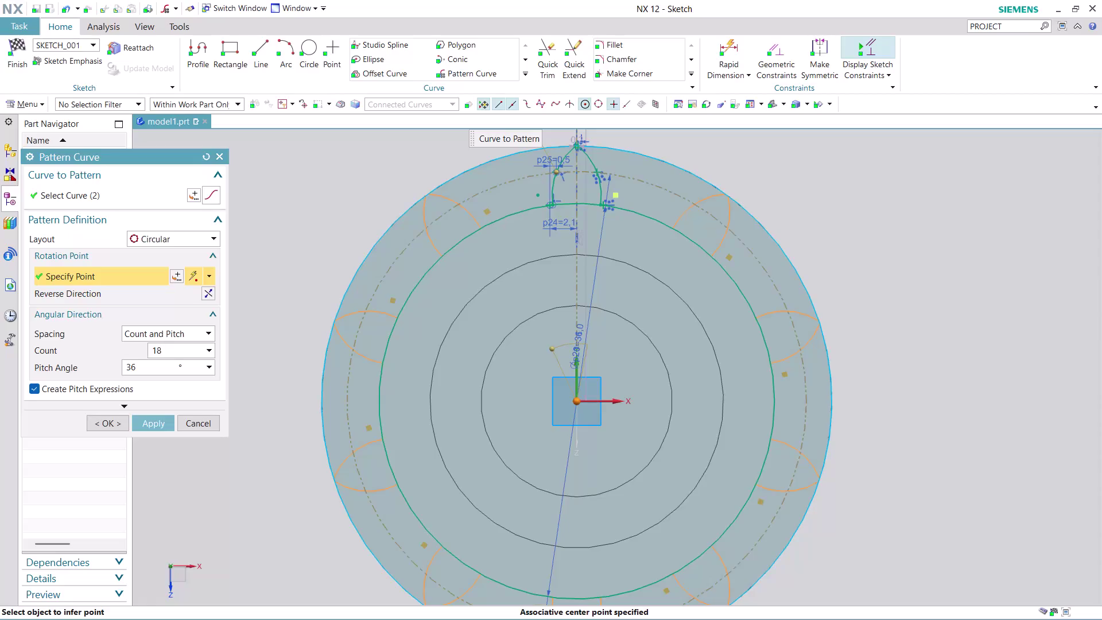
Change the arc pattern count from 18 to 22 at 36° pitch and apply it.
click(257, 471)
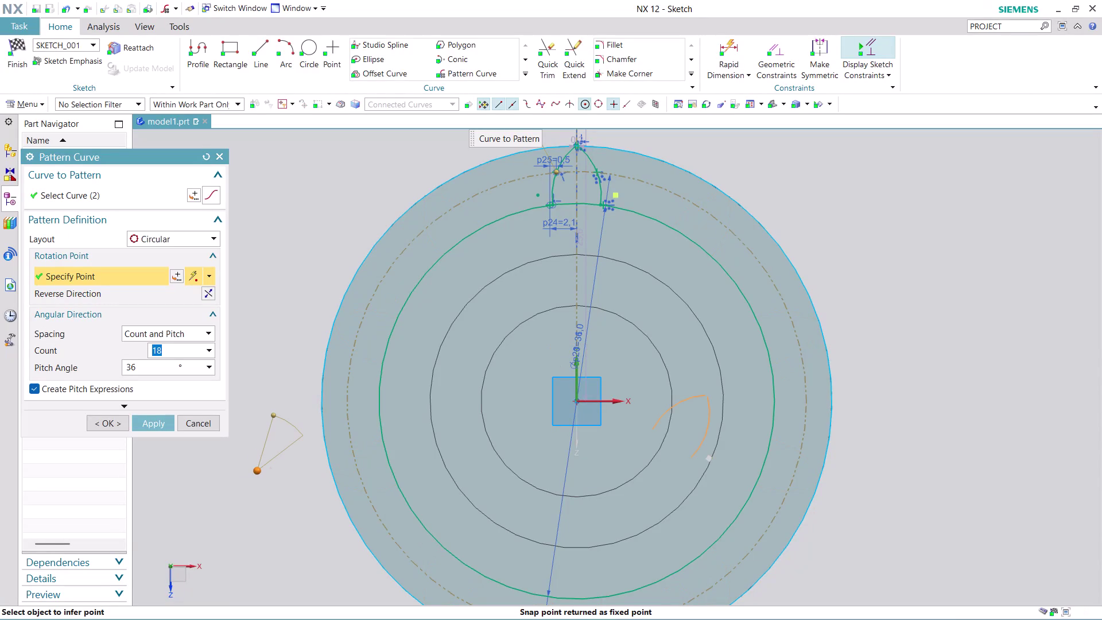
click(578, 400)
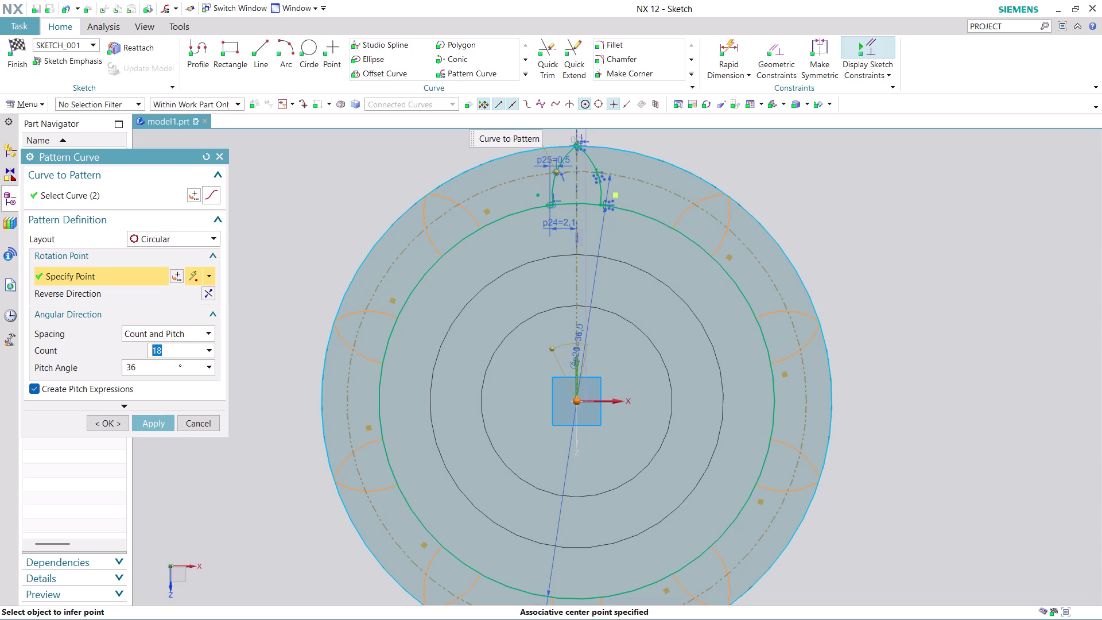
scroll(down, 3)
scroll(up, 3)
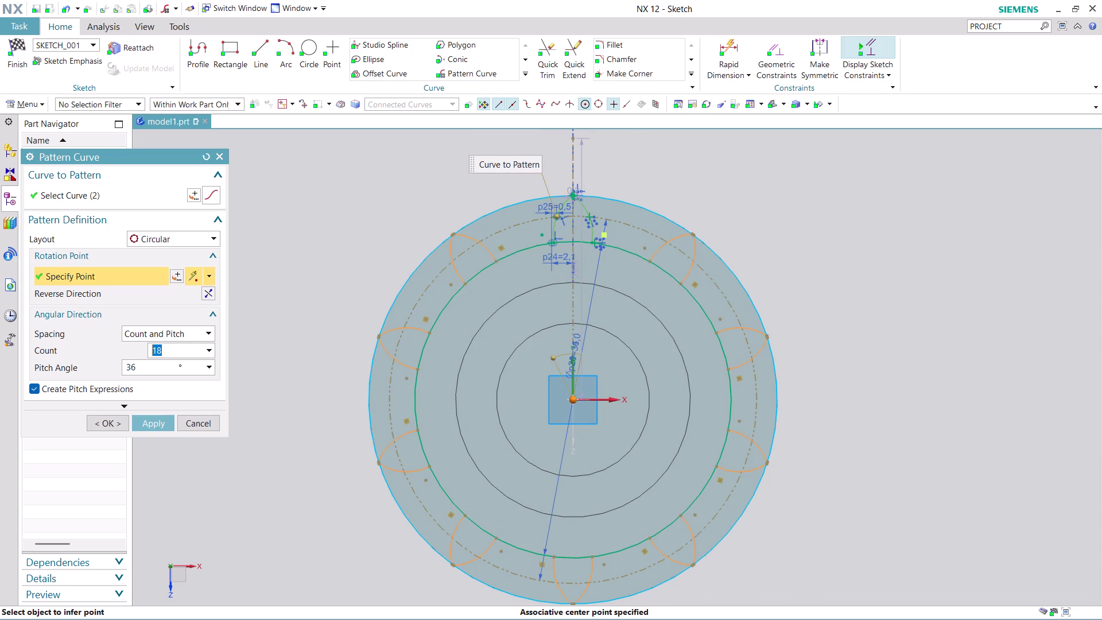
key(2)
key(2)
click(571, 399)
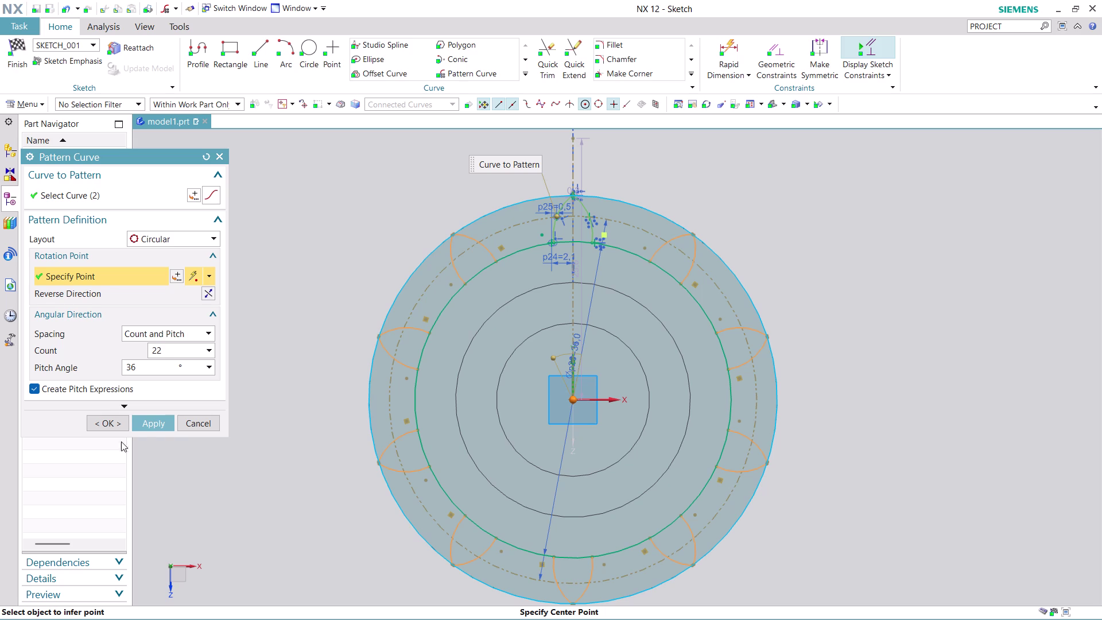
click(144, 422)
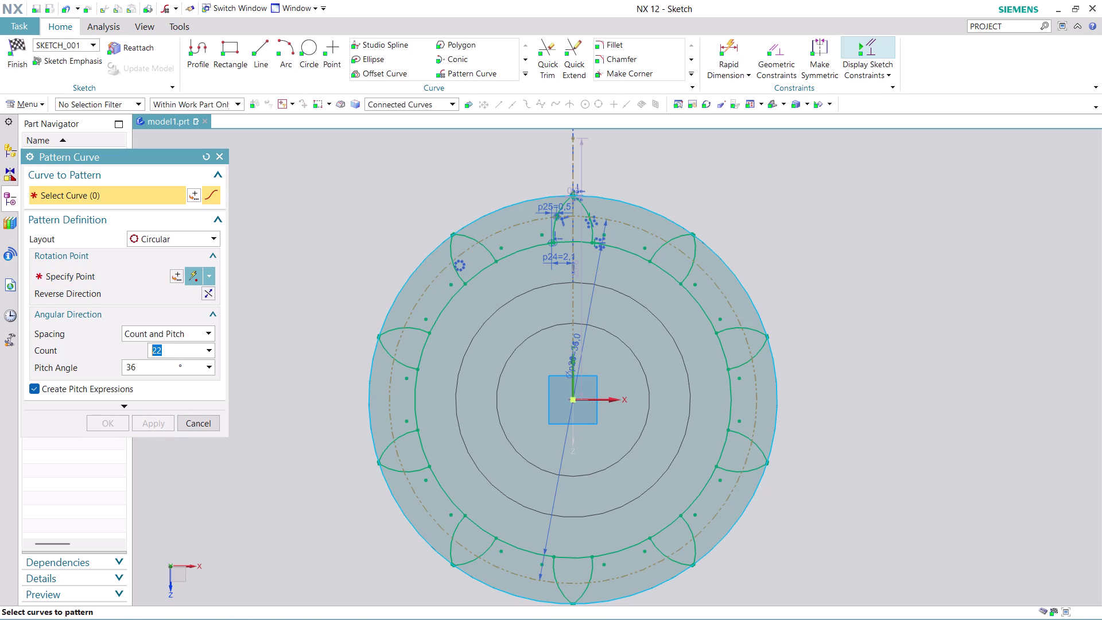
Undo the 22-copy arc pattern, leaving one profile, and restart Pattern Curve with nothing selected.
click(573, 398)
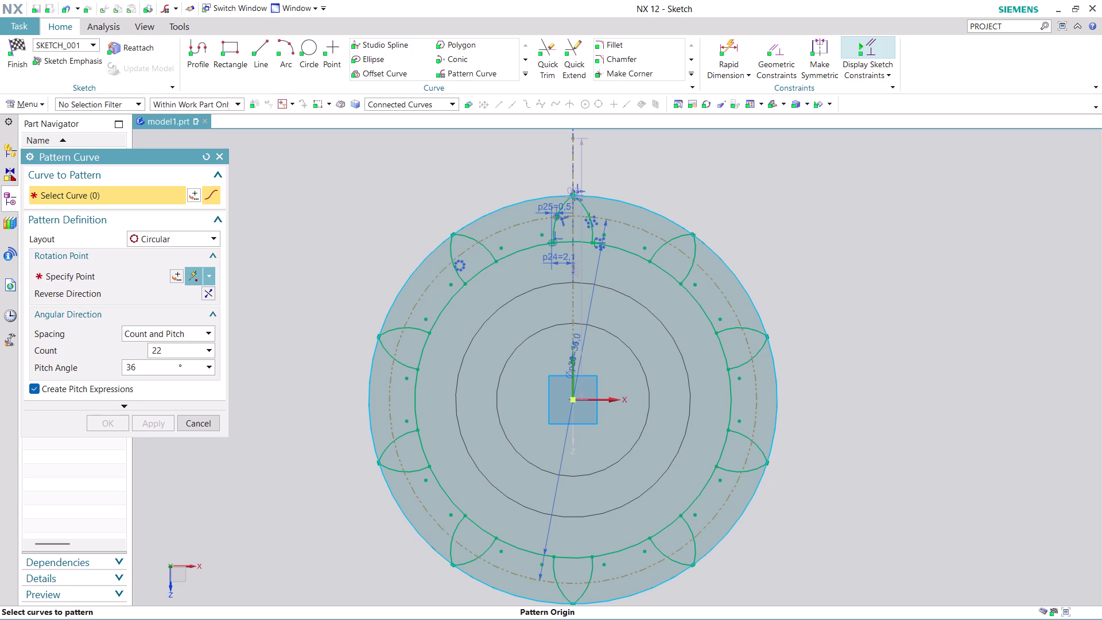
key(ctrl+z)
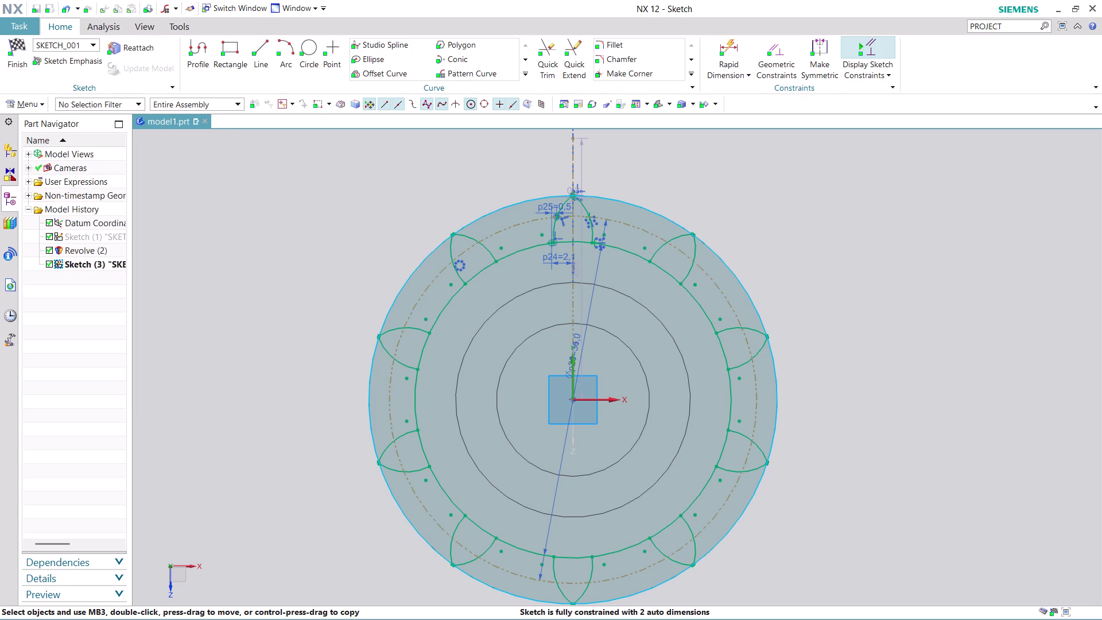
key(ctrl+z)
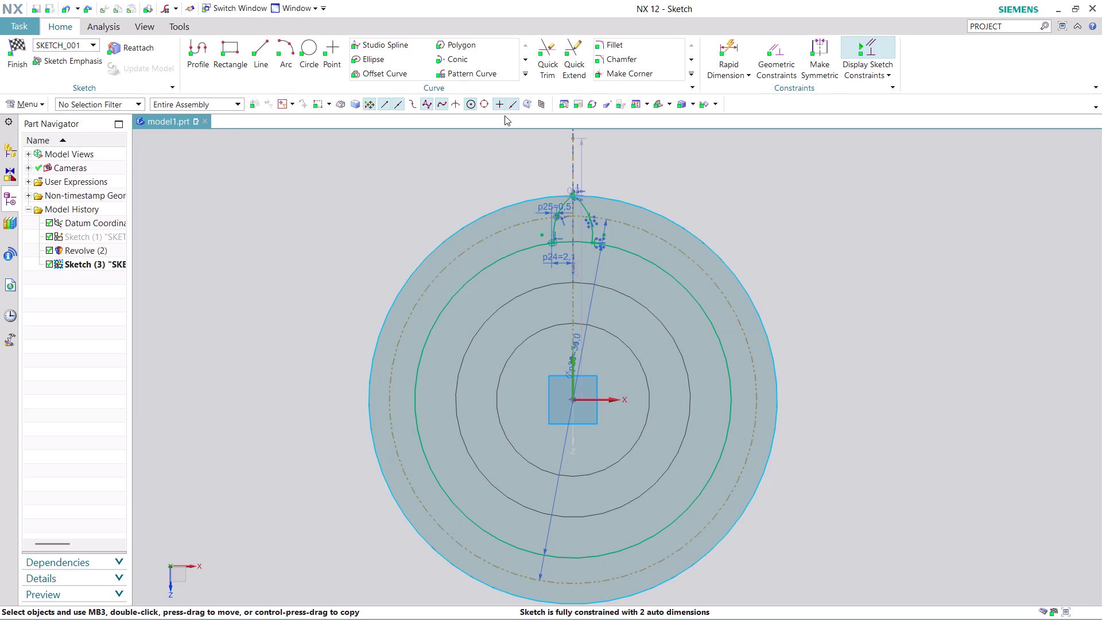
click(469, 69)
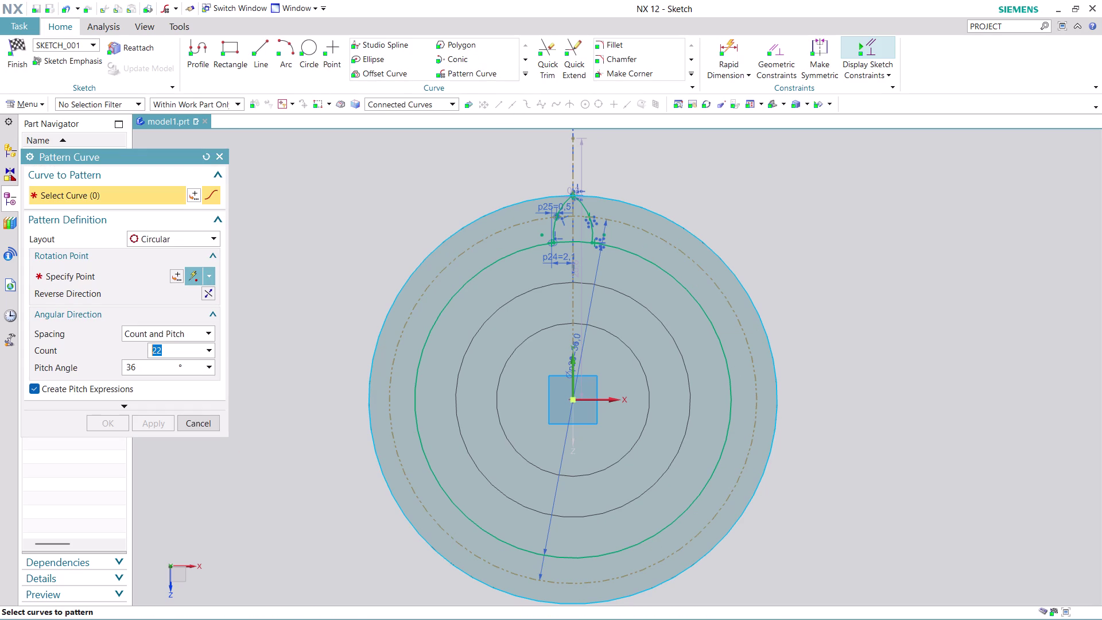
Select both tooth arcs and use the concentric circles' arc centre as the rotation point.
click(562, 202)
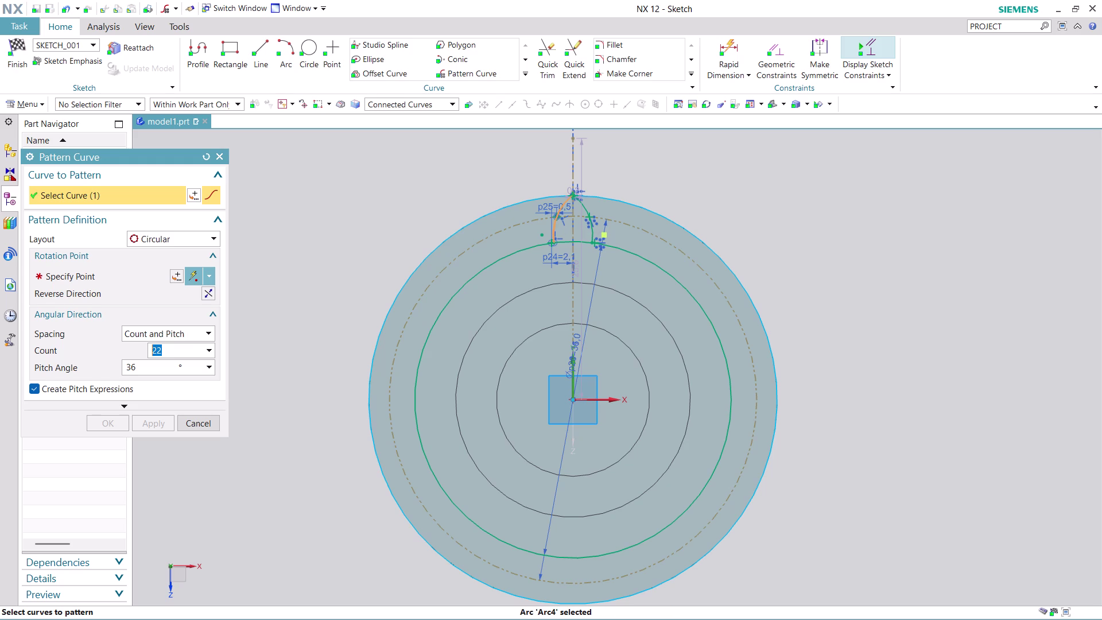
click(580, 208)
click(127, 278)
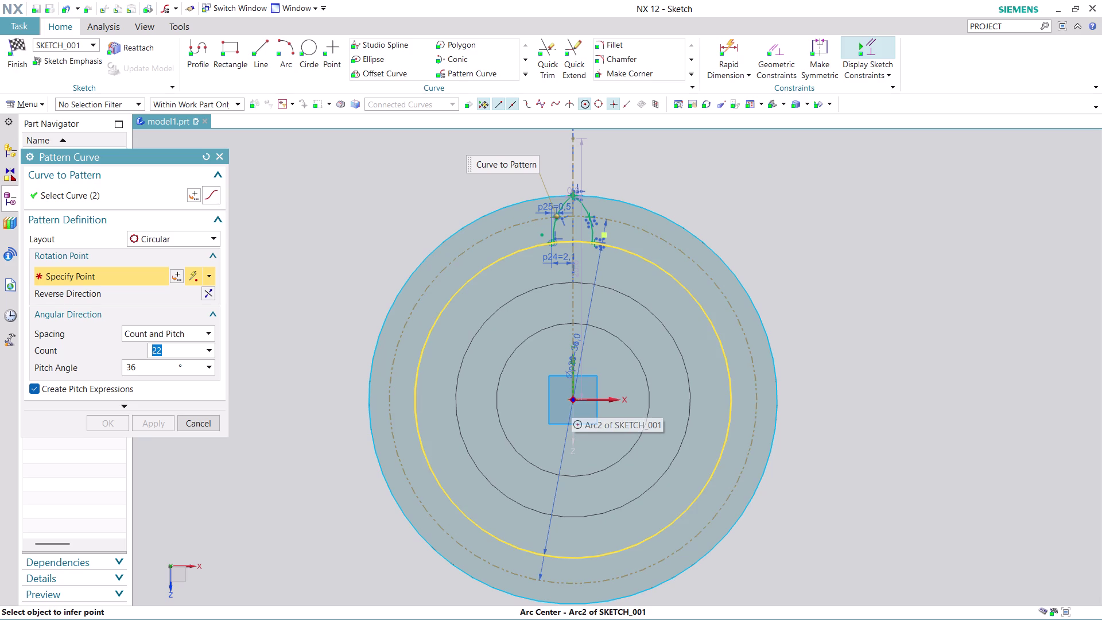
click(571, 403)
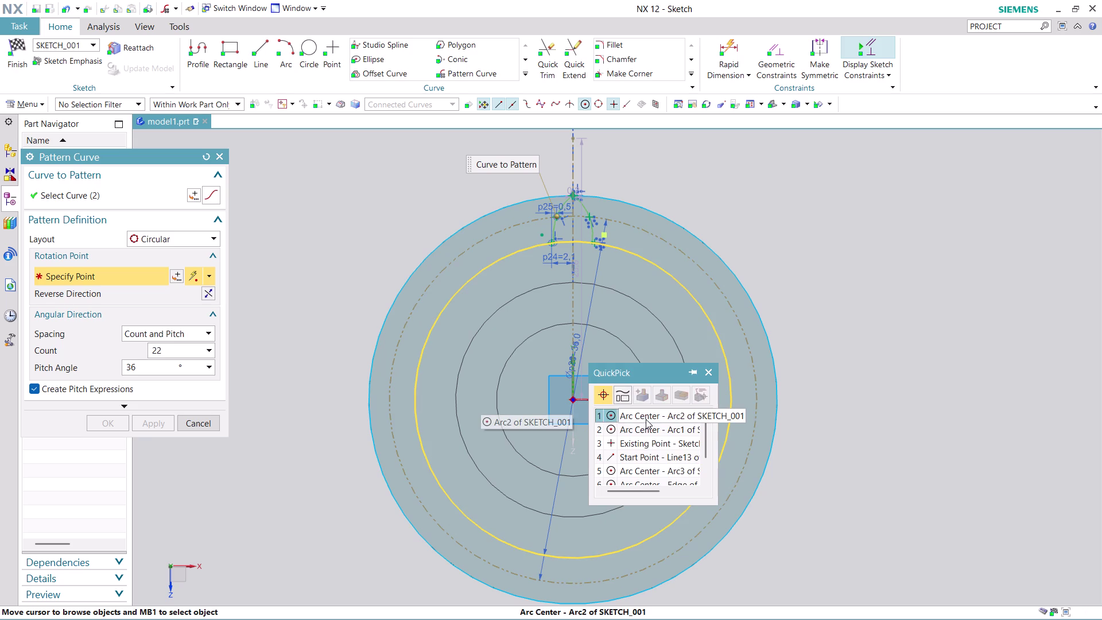
click(645, 419)
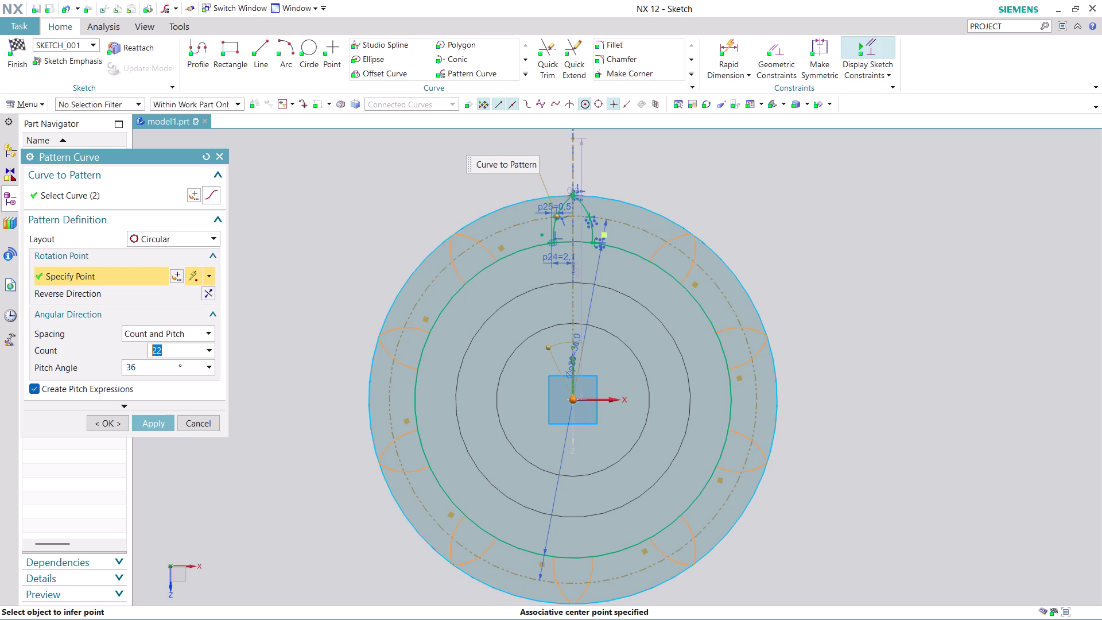
Try a 60° pitch angle in the arc pattern preview.
click(211, 363)
click(179, 362)
drag(160, 368, 116, 364)
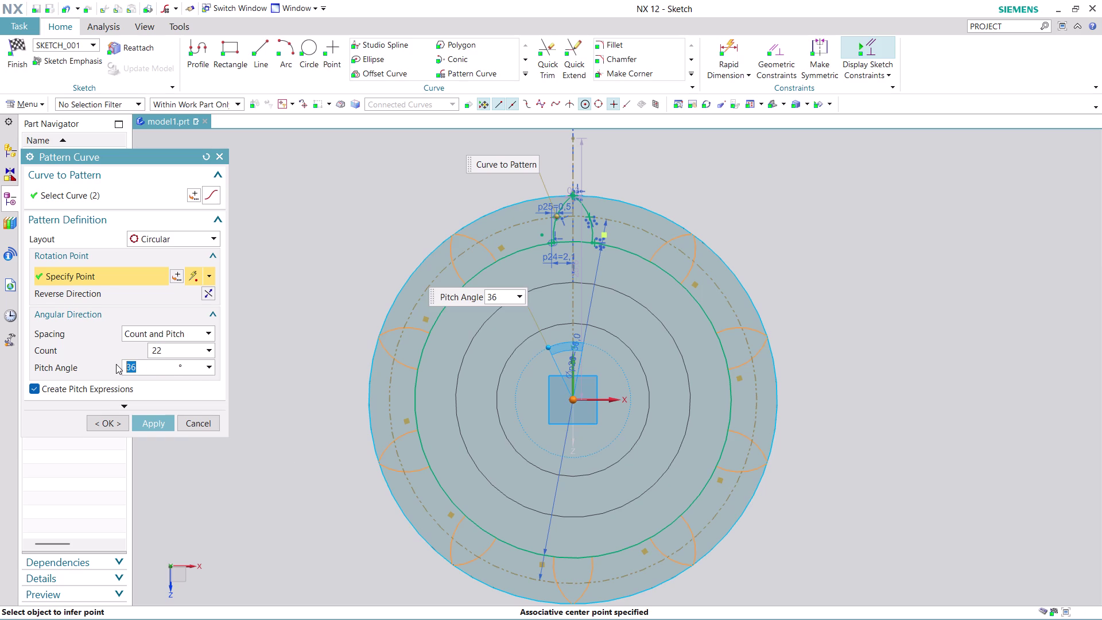
text(60)
click(577, 398)
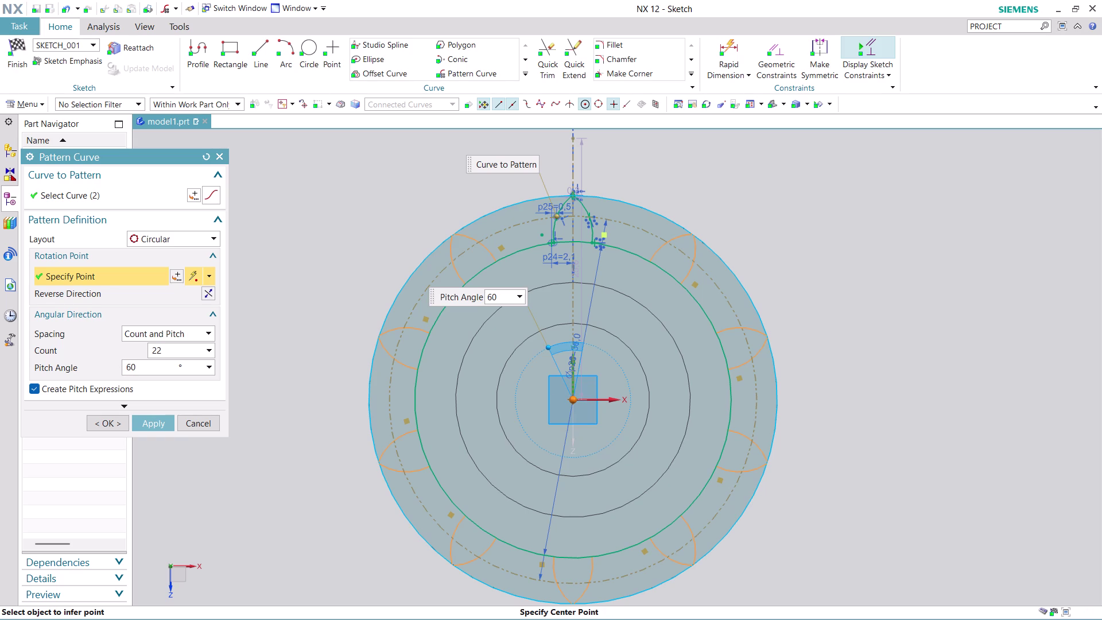
click(577, 398)
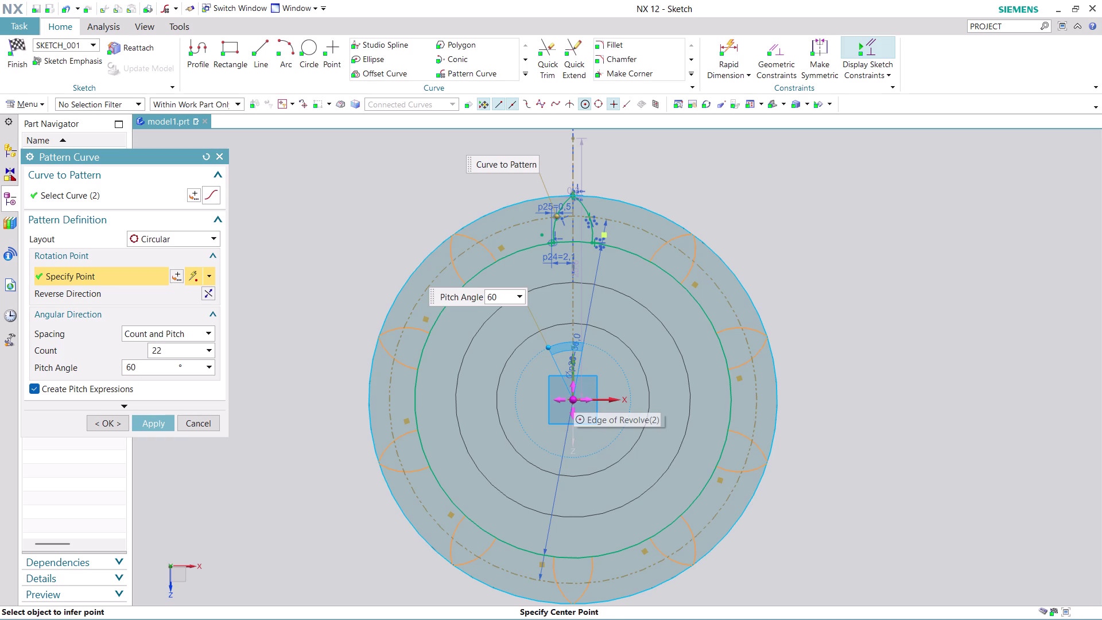
click(144, 276)
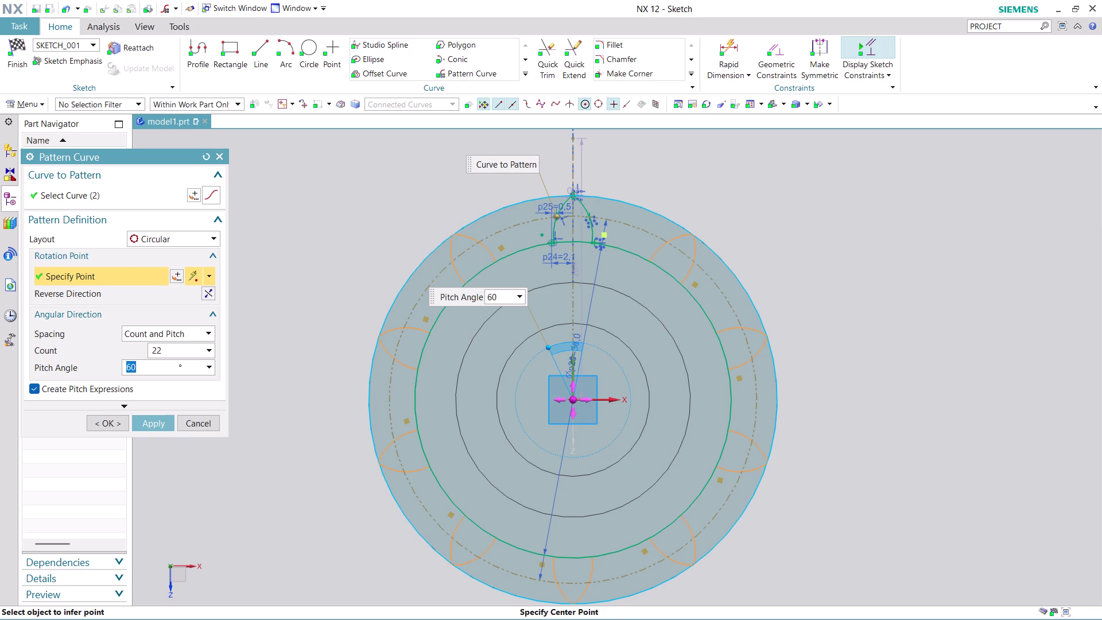
Change the pattern count to 18 and the pitch angle to 30°.
click(575, 398)
drag(185, 352, 140, 362)
text(18)
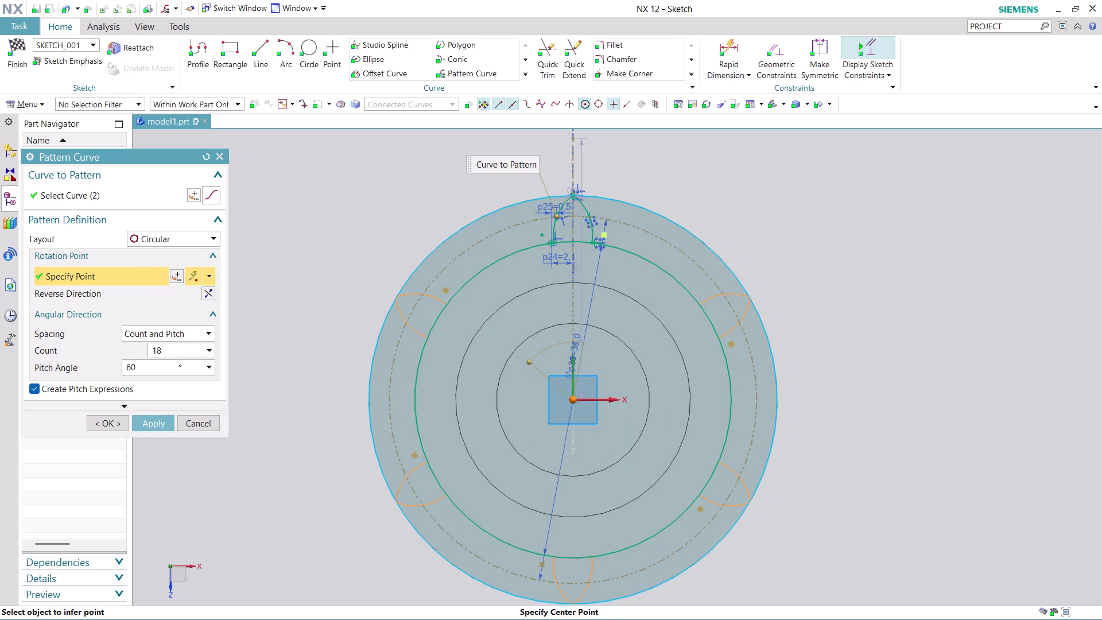
click(573, 399)
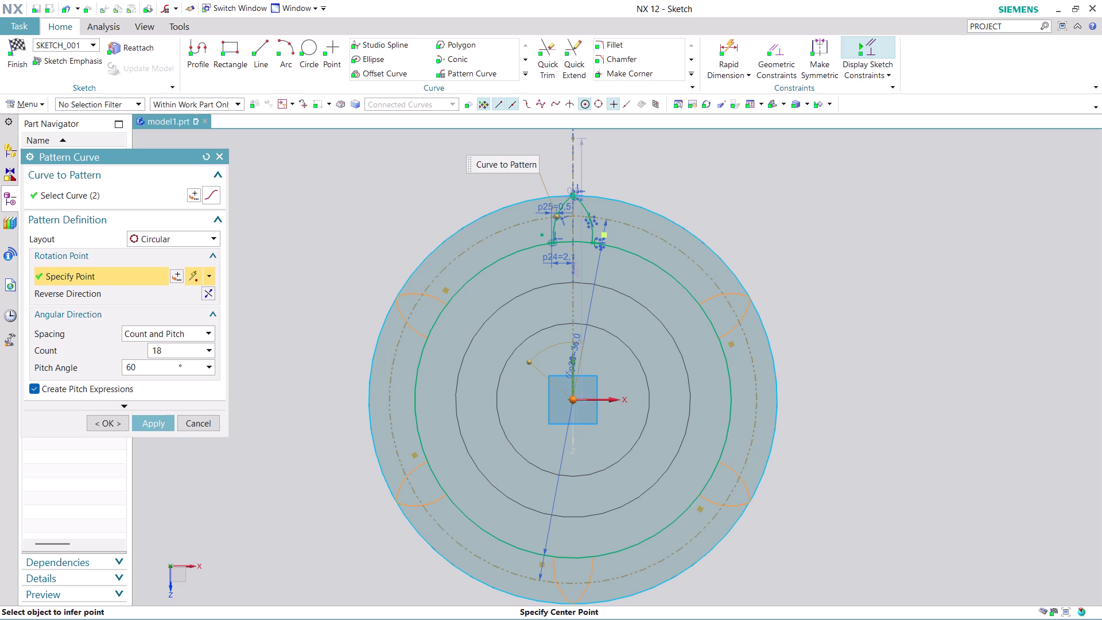
click(573, 399)
drag(171, 368, 123, 369)
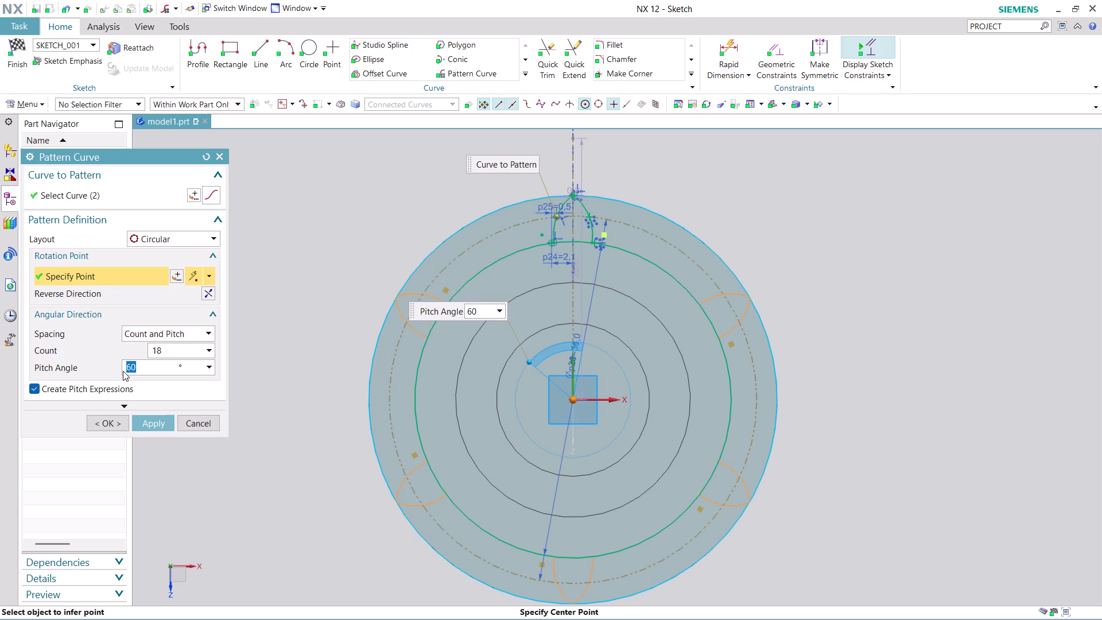
text(30)
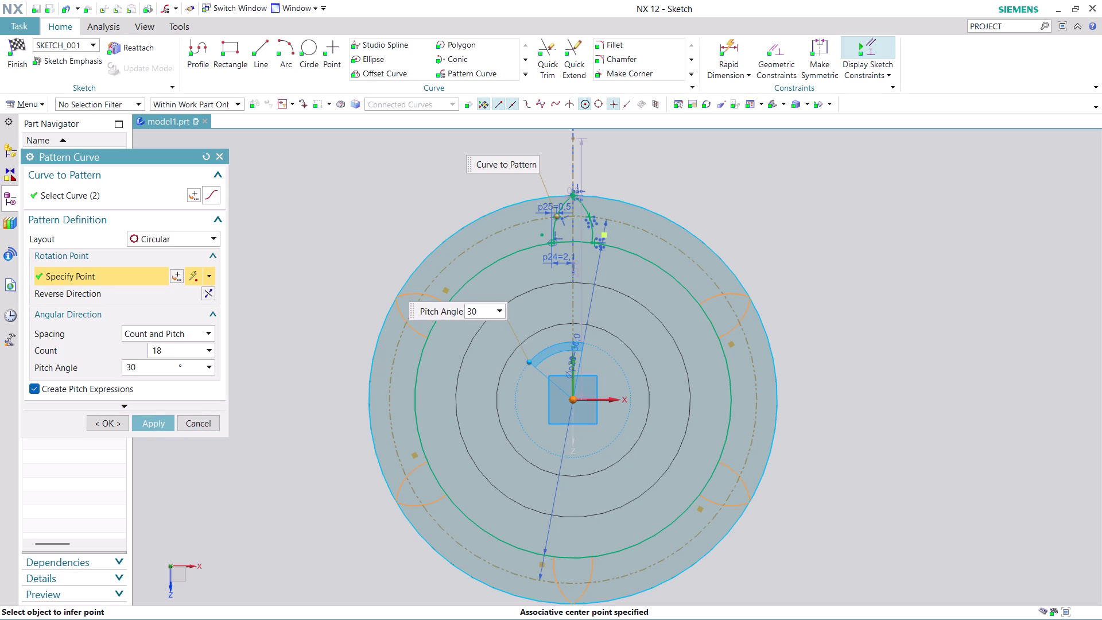
click(126, 272)
Dismiss the 18-copy, 30° pattern preview, leaving only the original profile.
click(125, 272)
click(572, 399)
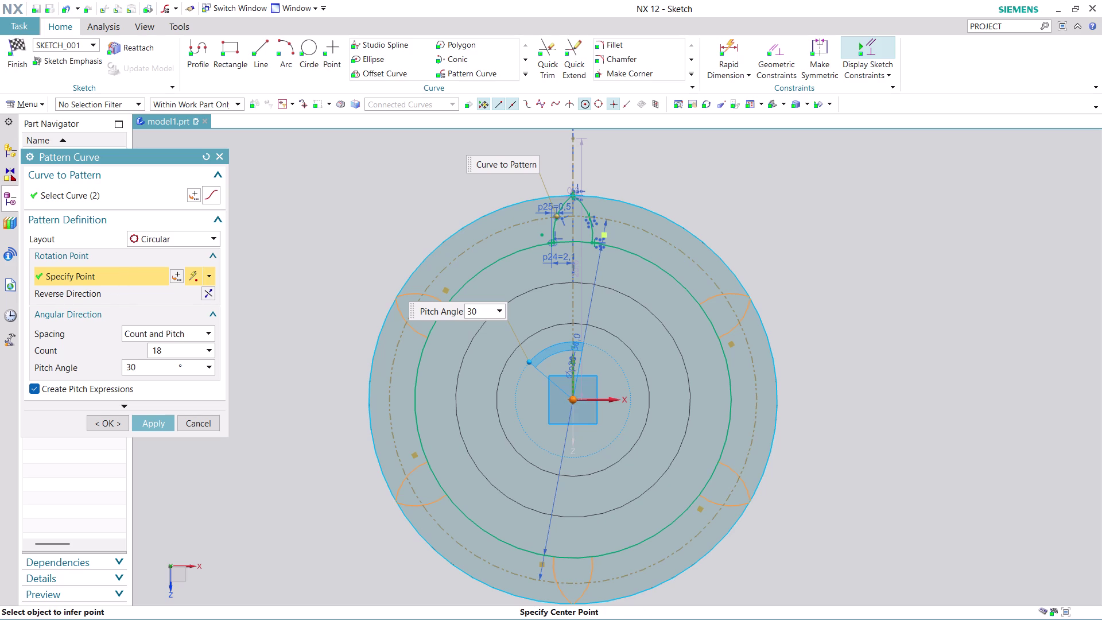
click(572, 399)
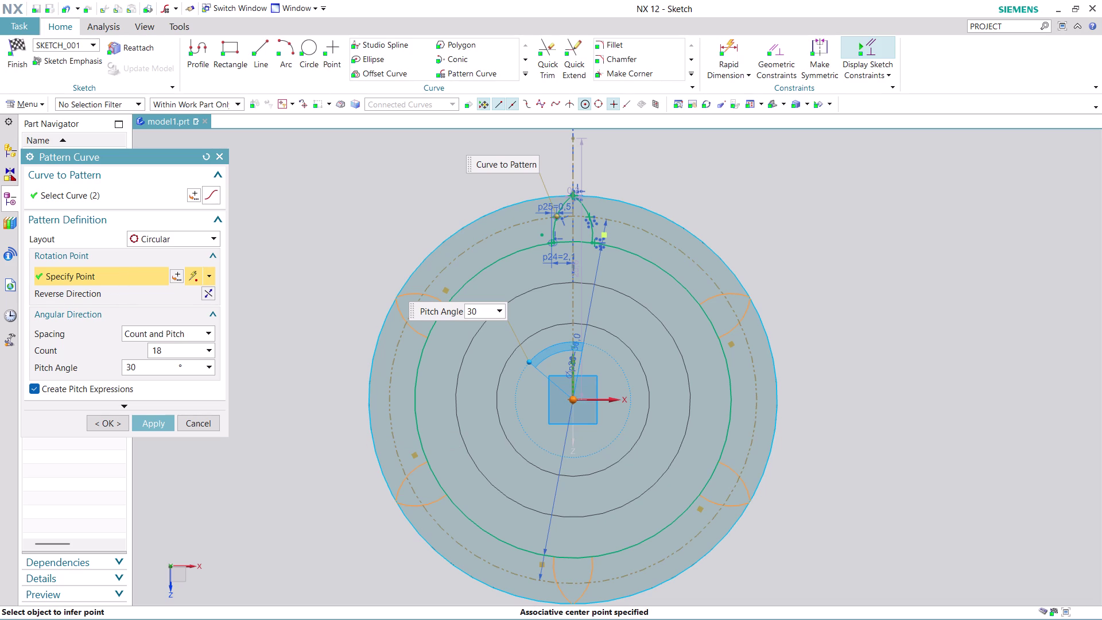
key(ctrl+z)
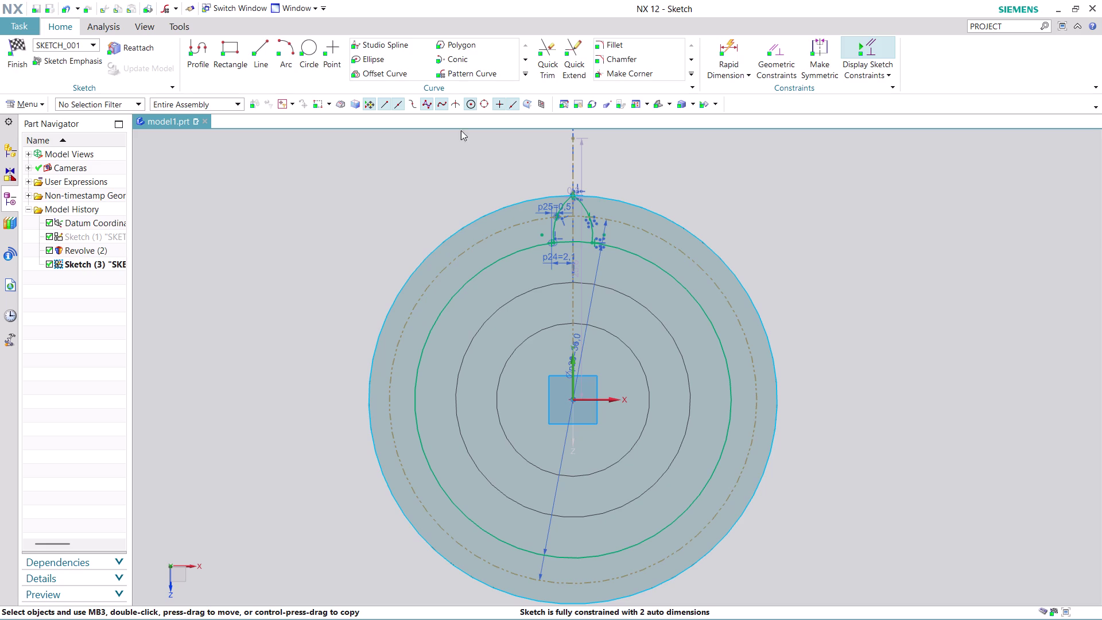
Start a new pattern of both arcs with a 30° pitch angle and count 18.
click(489, 71)
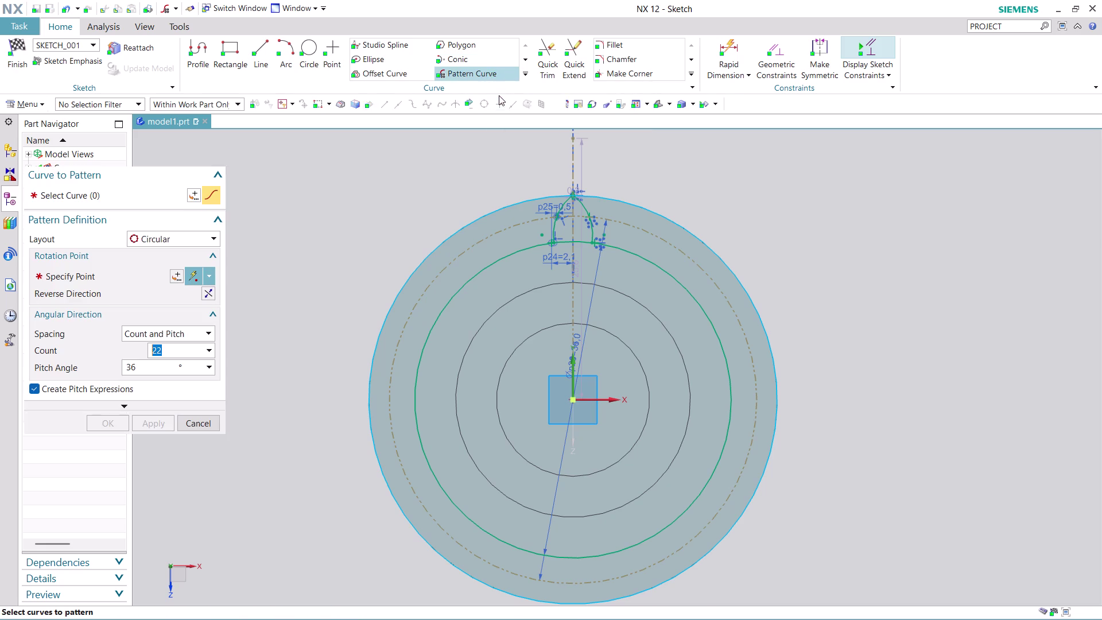
click(564, 206)
click(583, 206)
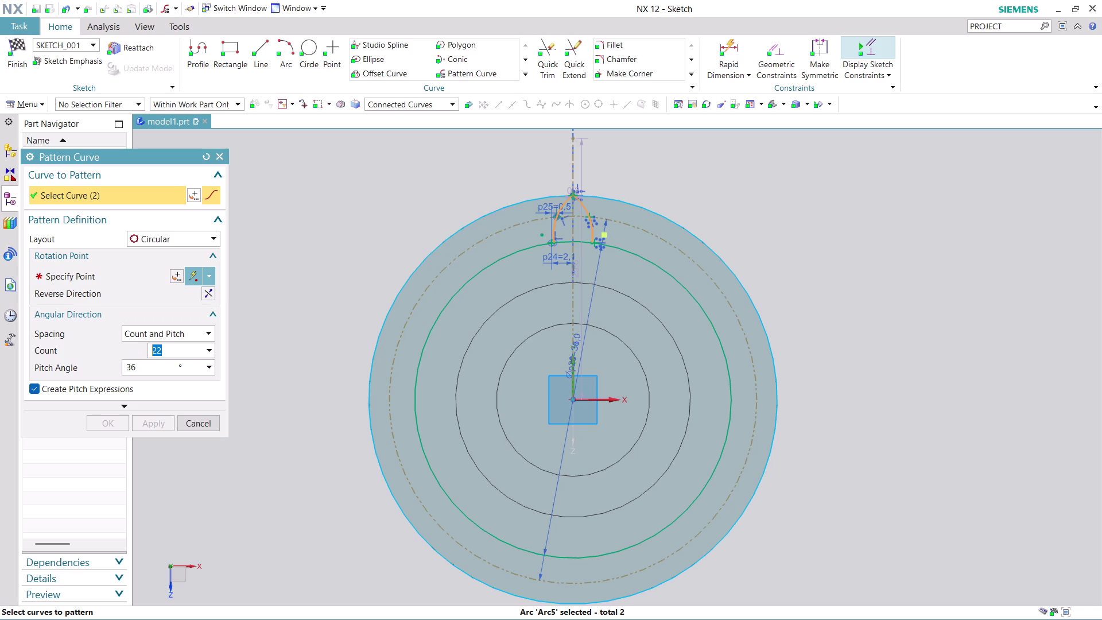
drag(151, 363, 119, 366)
text(30)
drag(178, 353, 149, 359)
text(1)
text(8)
click(105, 276)
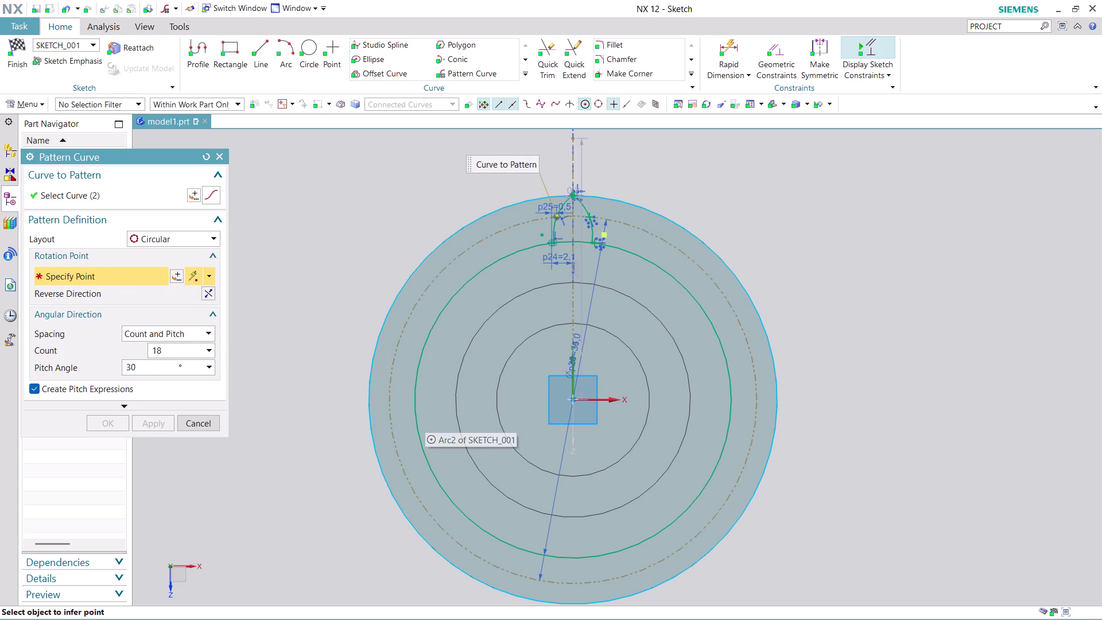
Set the circles' centre as the rotation point, then dismiss the preview.
click(574, 400)
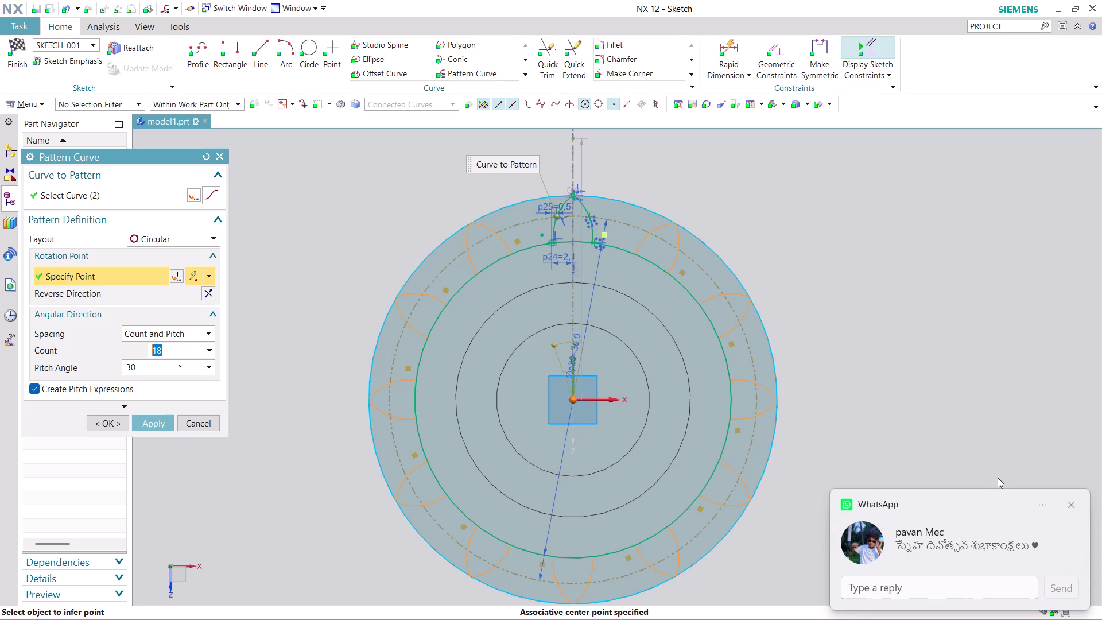
click(1074, 503)
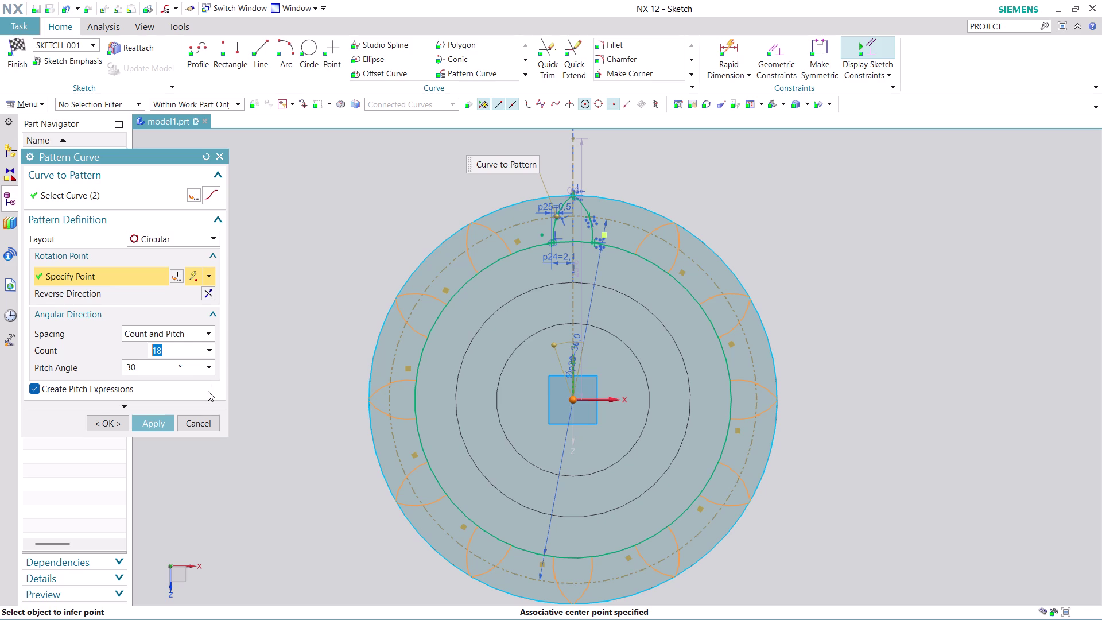
click(205, 424)
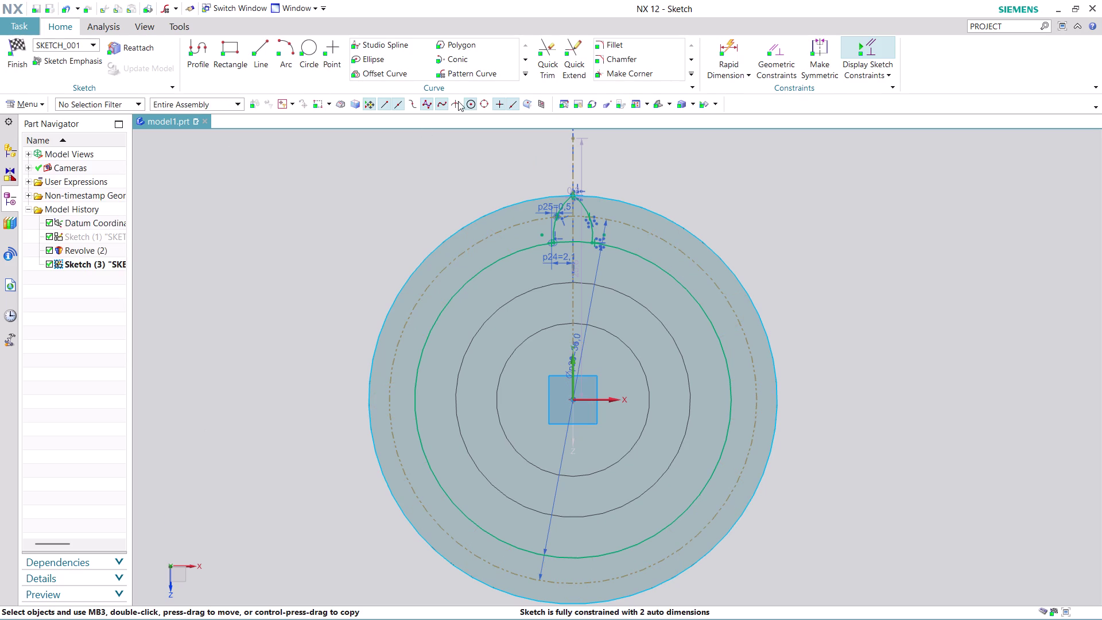
Relaunch Pattern Curve and enter a 30° pitch angle.
click(496, 71)
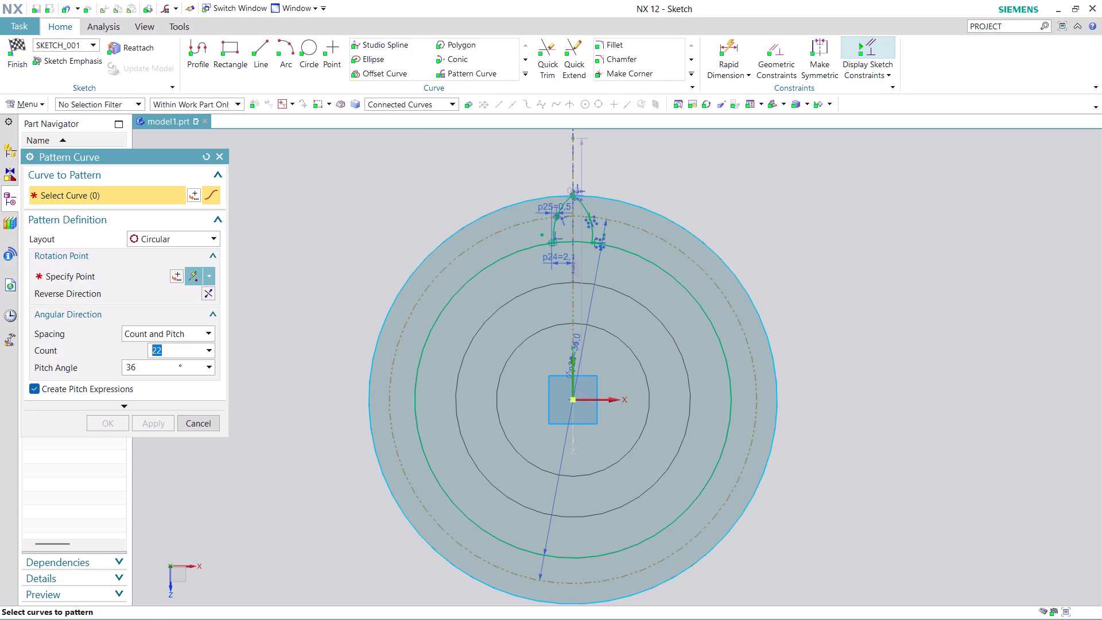
click(159, 368)
drag(158, 368, 122, 369)
text(30)
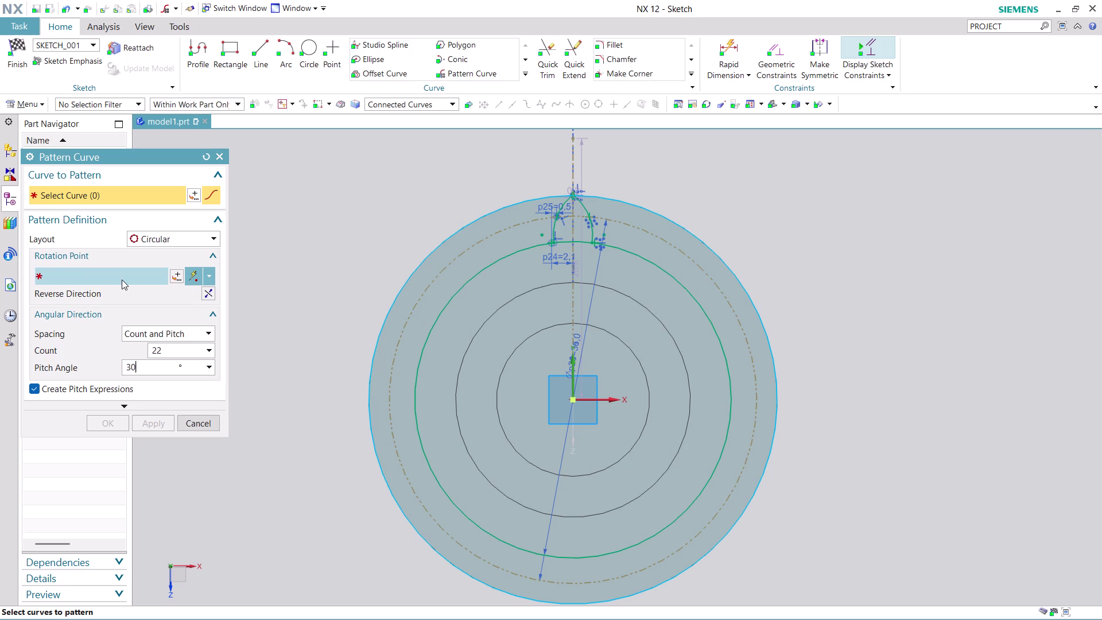
Reselect both profile arcs as the curves to pattern.
click(119, 273)
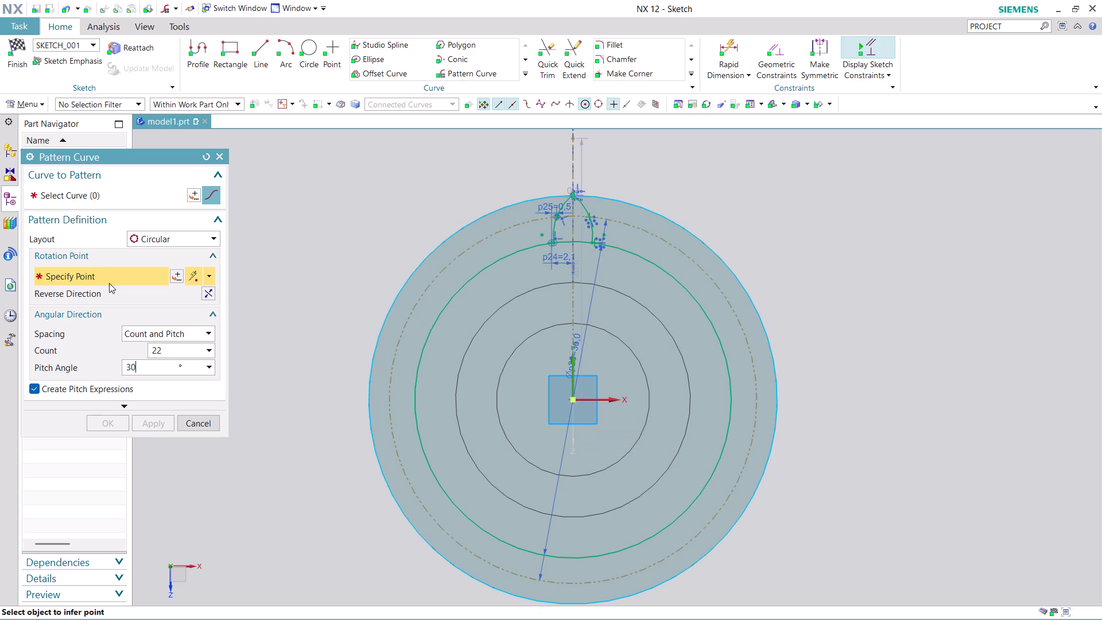
click(110, 274)
click(120, 193)
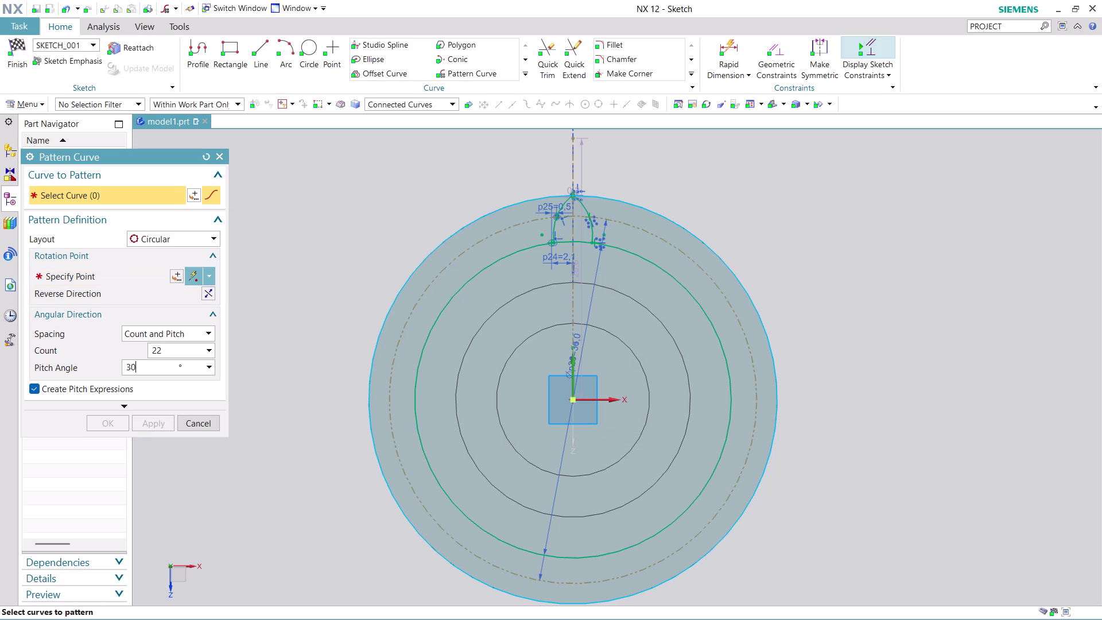
click(561, 207)
click(582, 210)
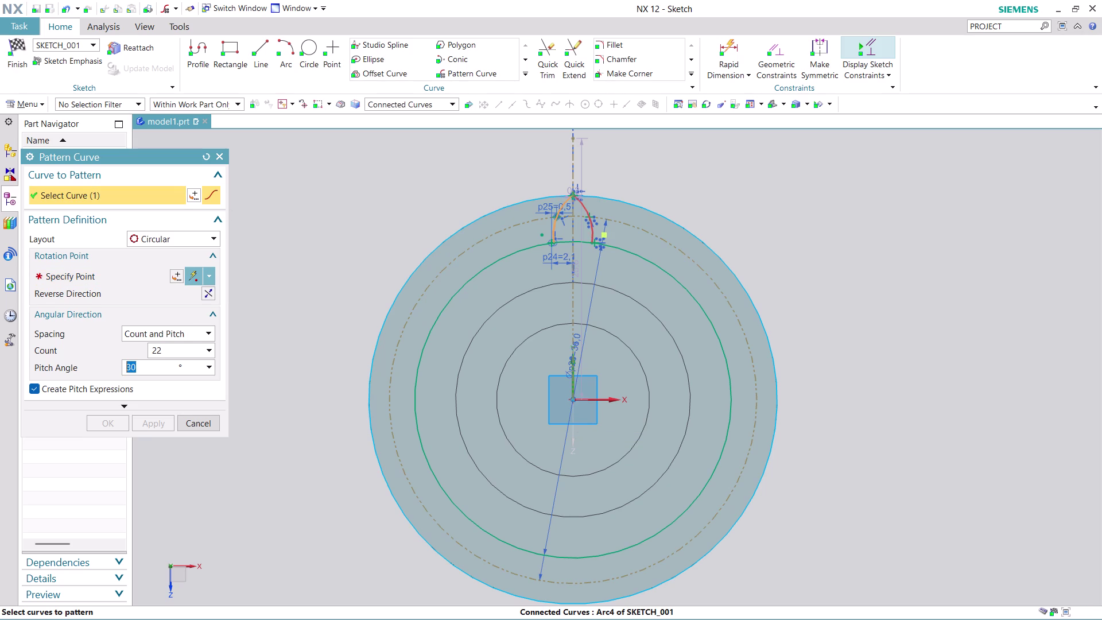
click(139, 279)
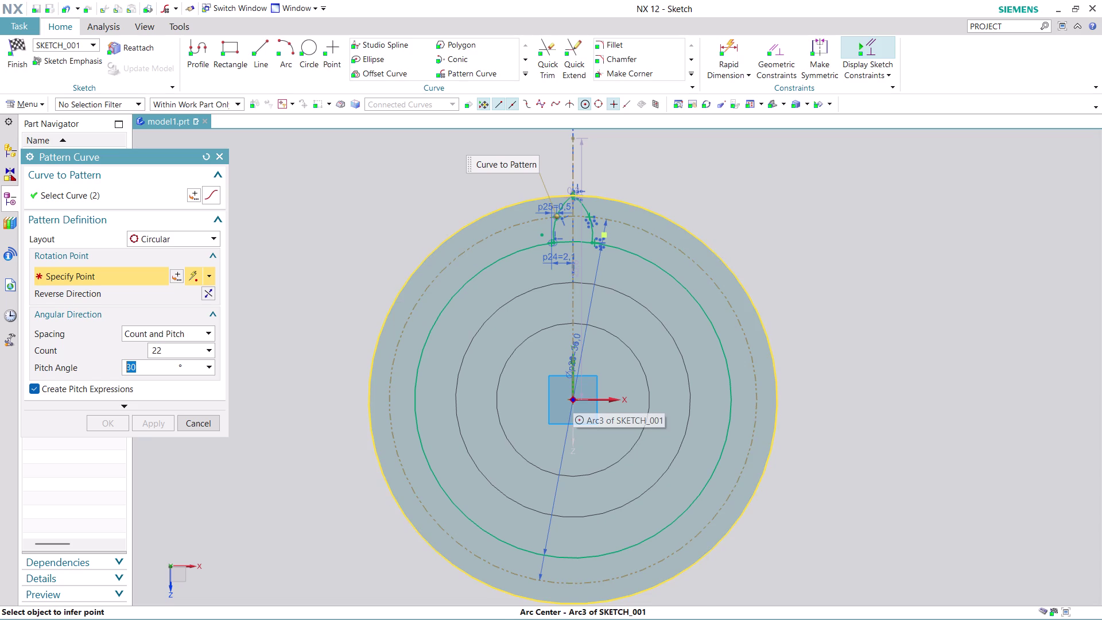
Rotate about the disc centre with pitch 30/2 and apply 22 copies.
click(504, 542)
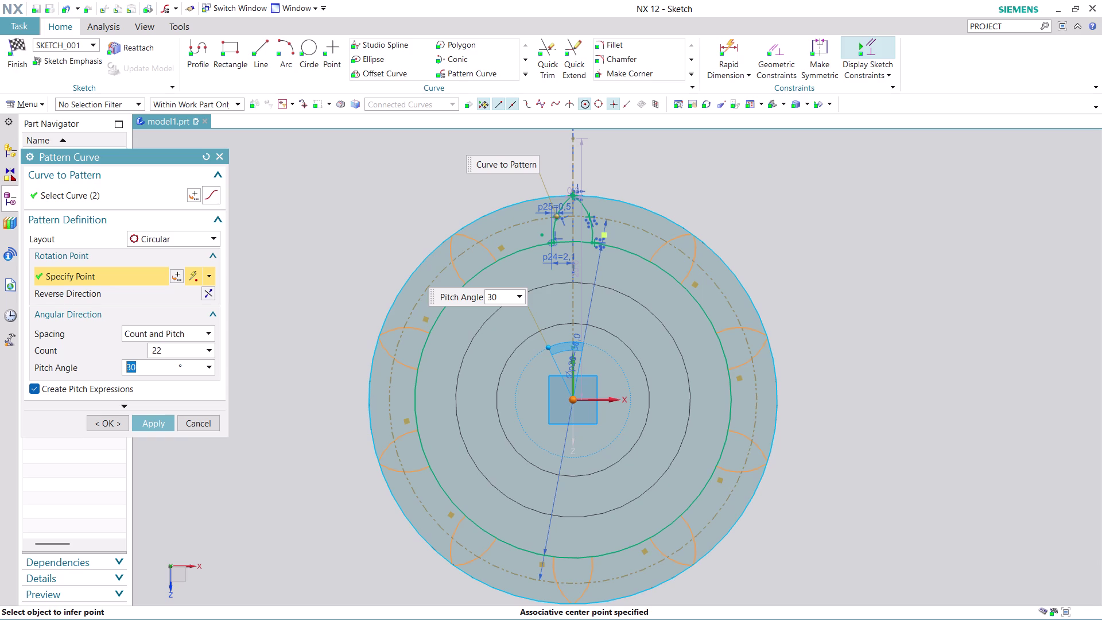
text(30/2)
click(153, 425)
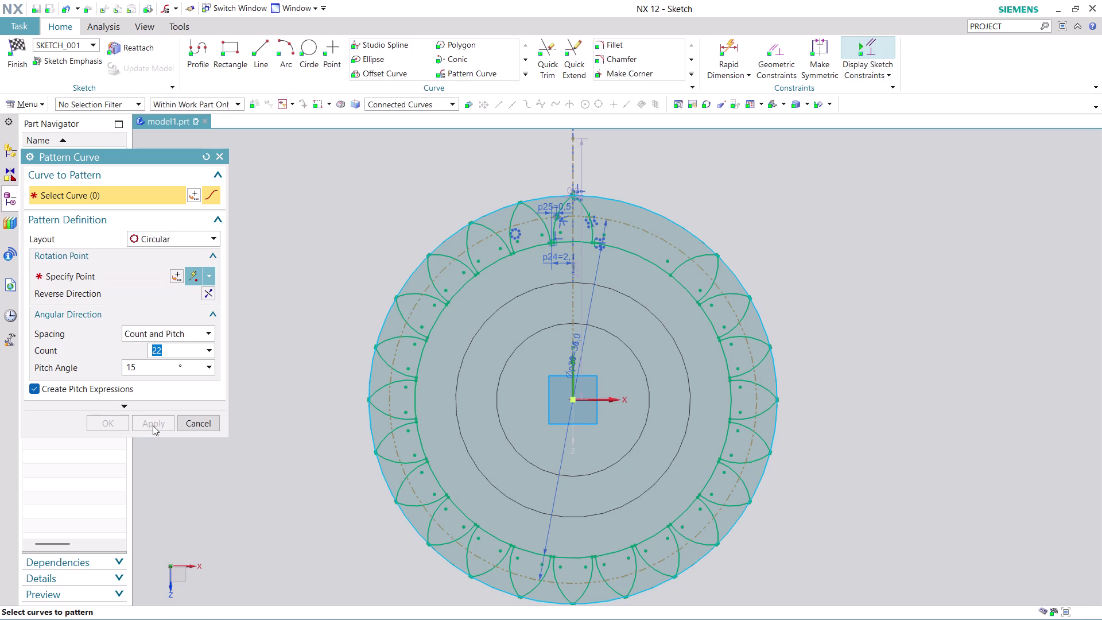
drag(153, 369, 117, 369)
Pattern both arcs about the origin with a 30° pitch and apply.
text(30)
click(110, 273)
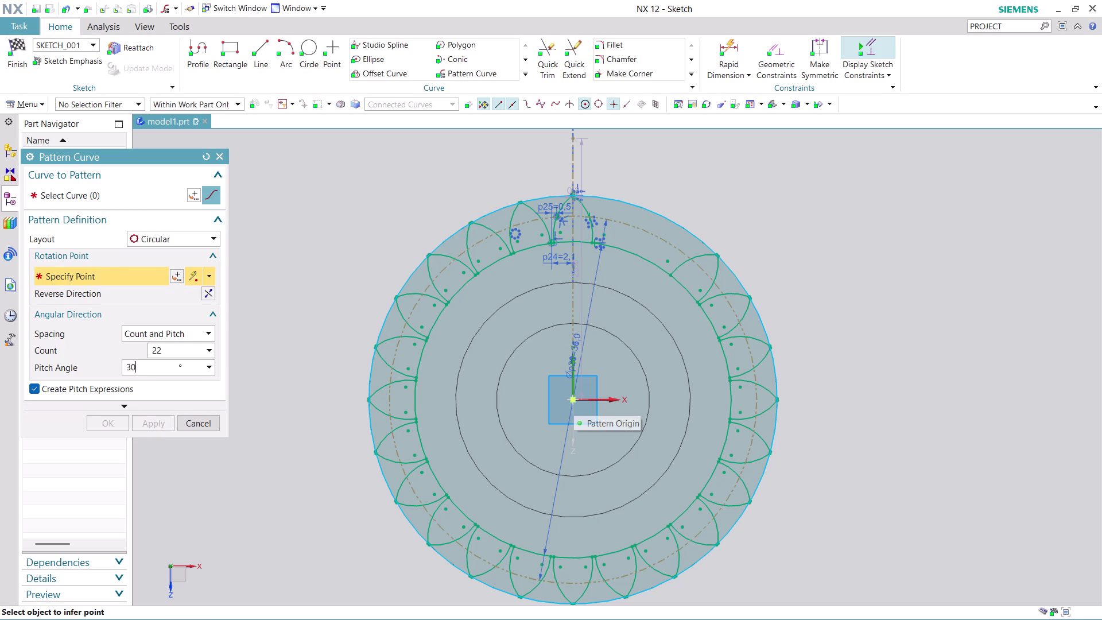
click(455, 500)
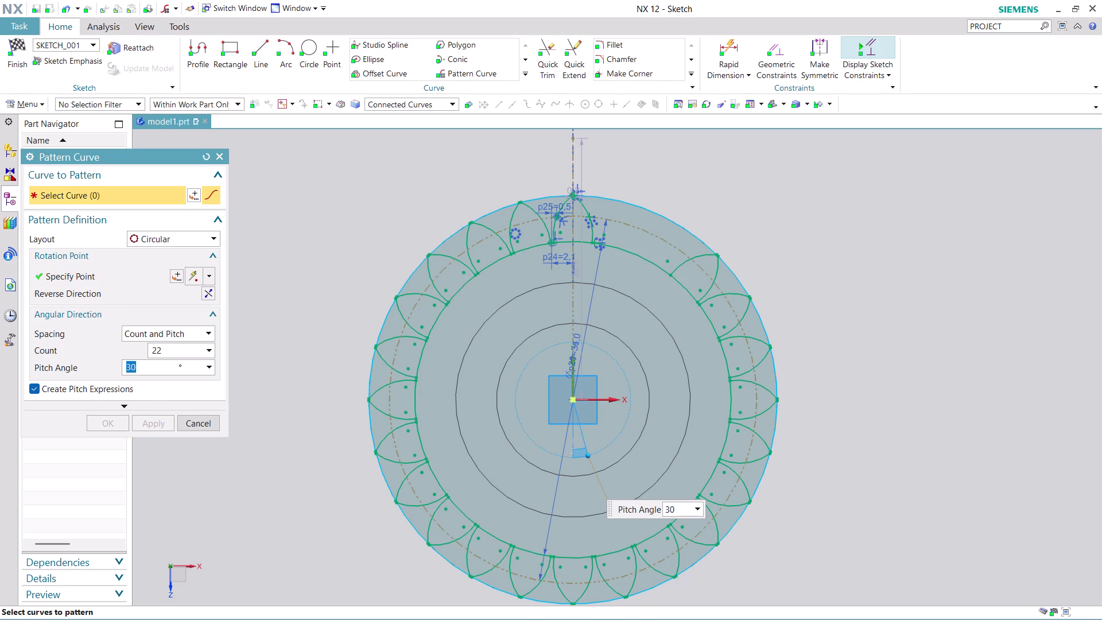
click(565, 204)
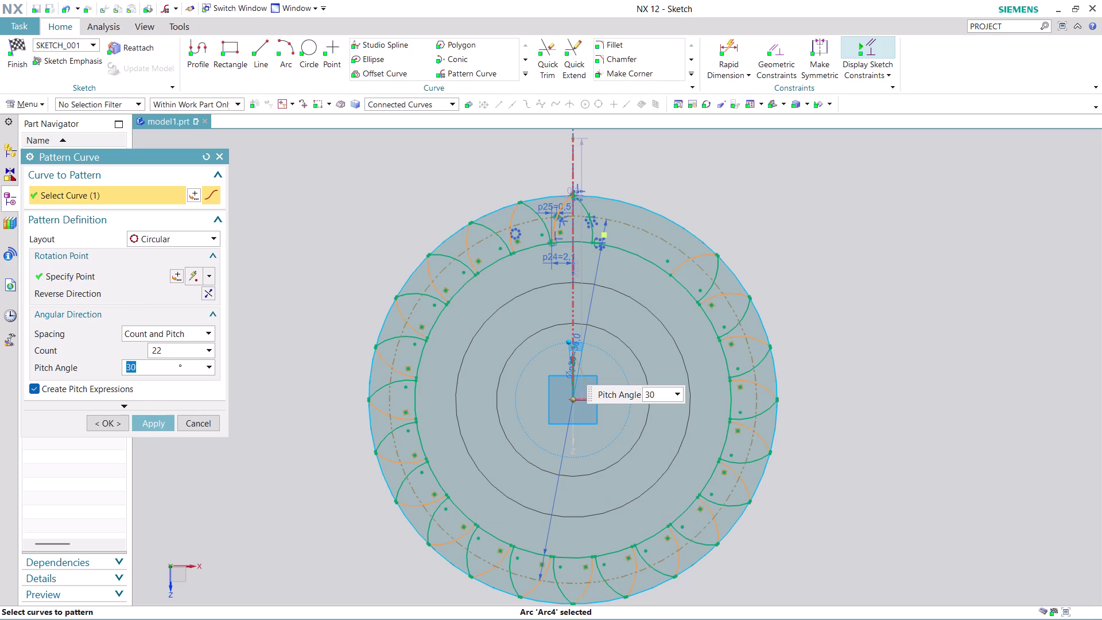
click(586, 209)
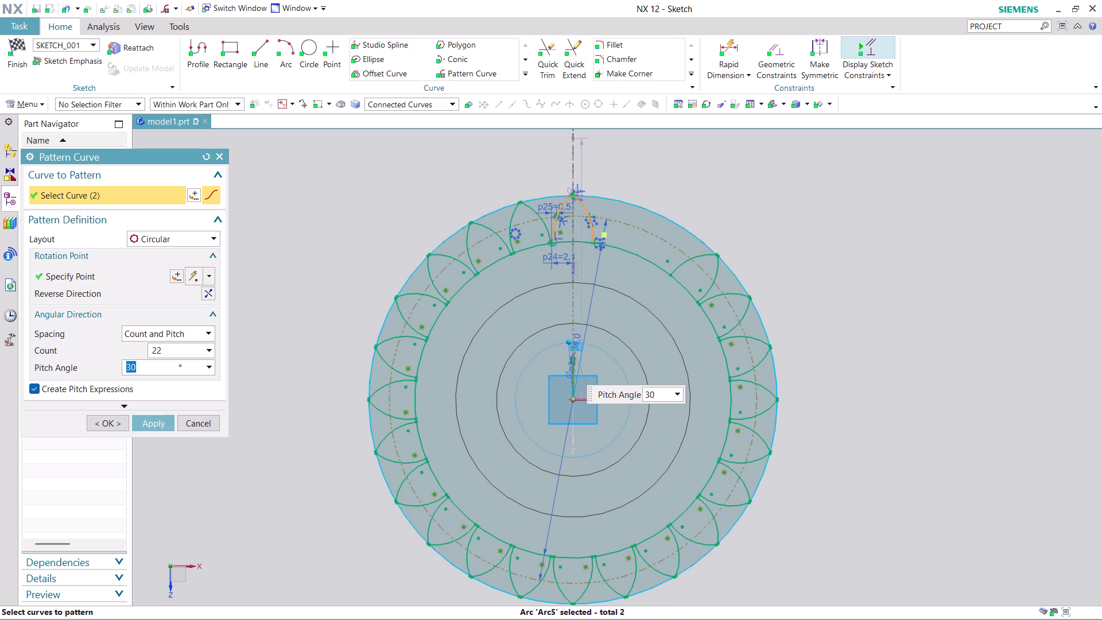
click(160, 424)
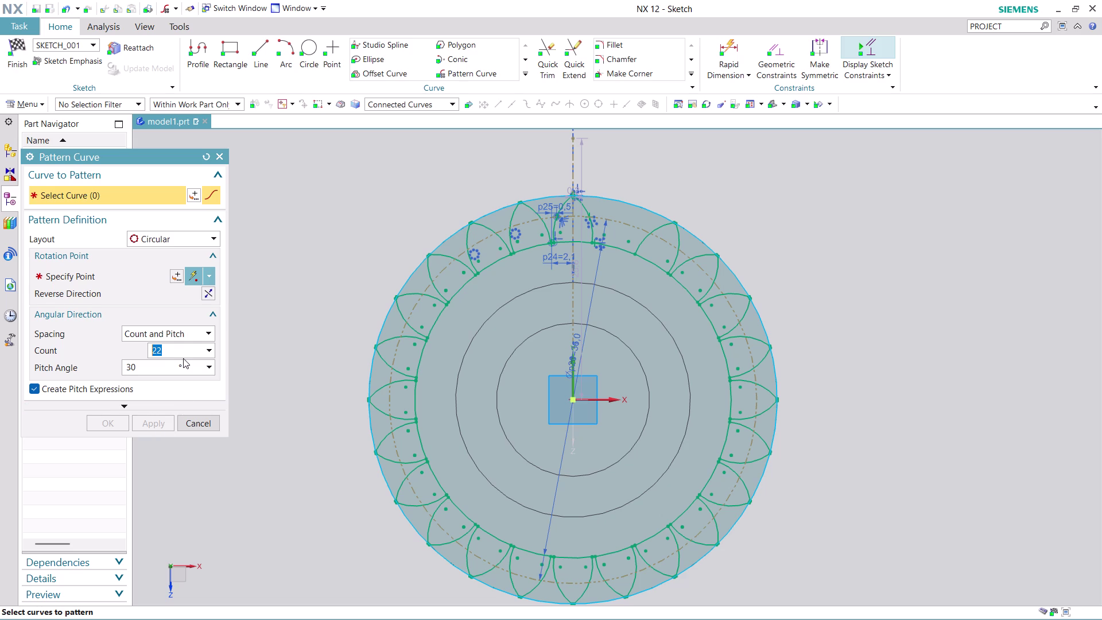
Undo the circular patterns, leaving only the original arc profile.
key(ctrl+z)
key(ctrl+z)
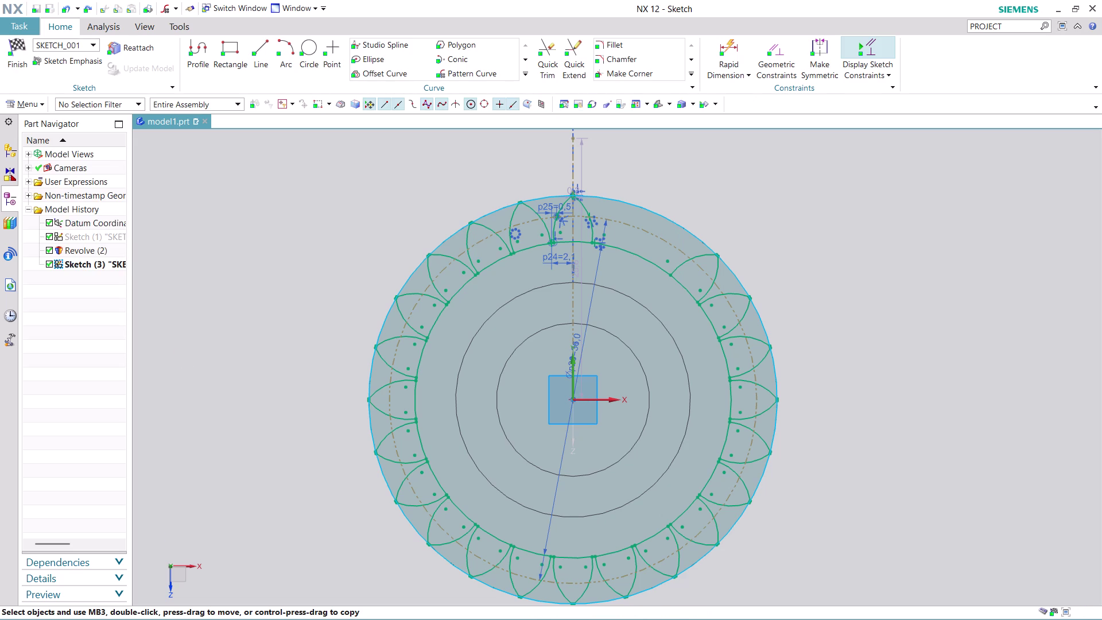
key(ctrl+z)
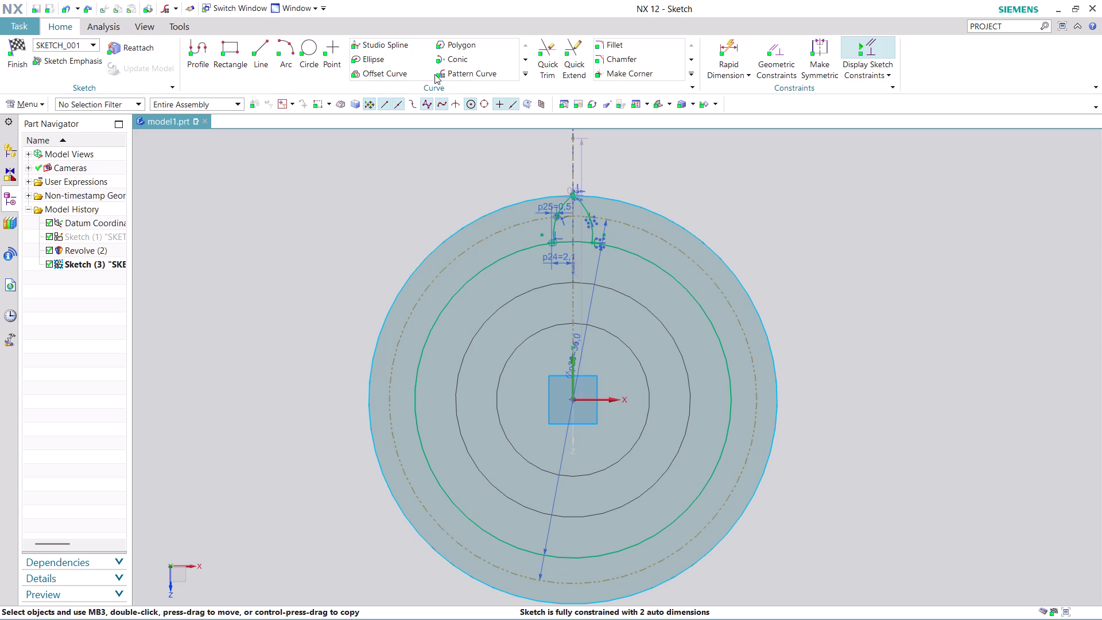
click(475, 74)
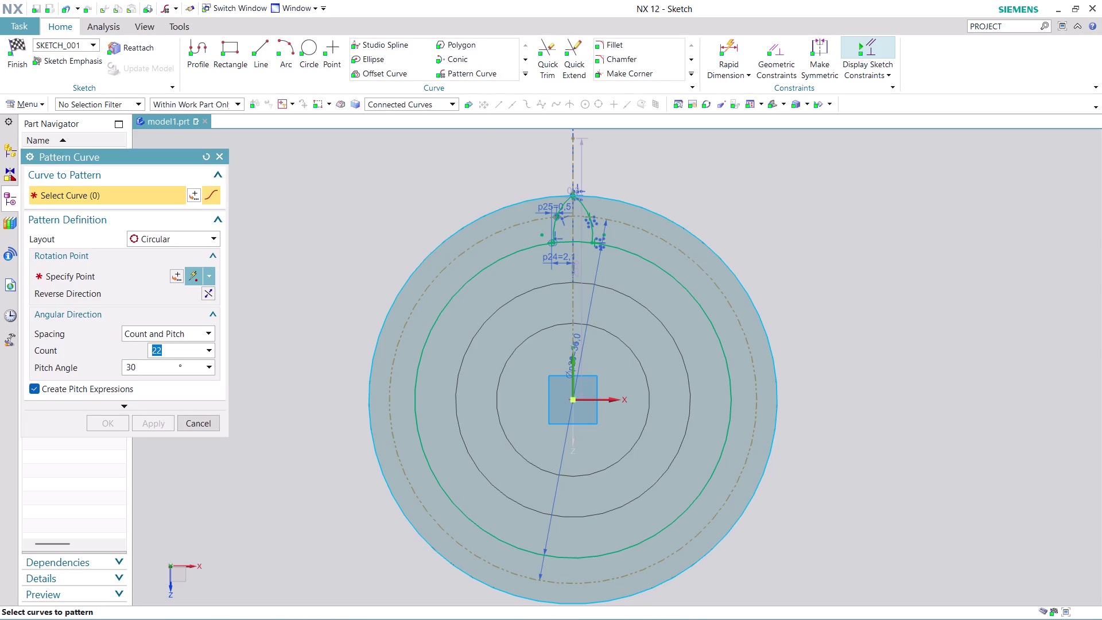
click(561, 209)
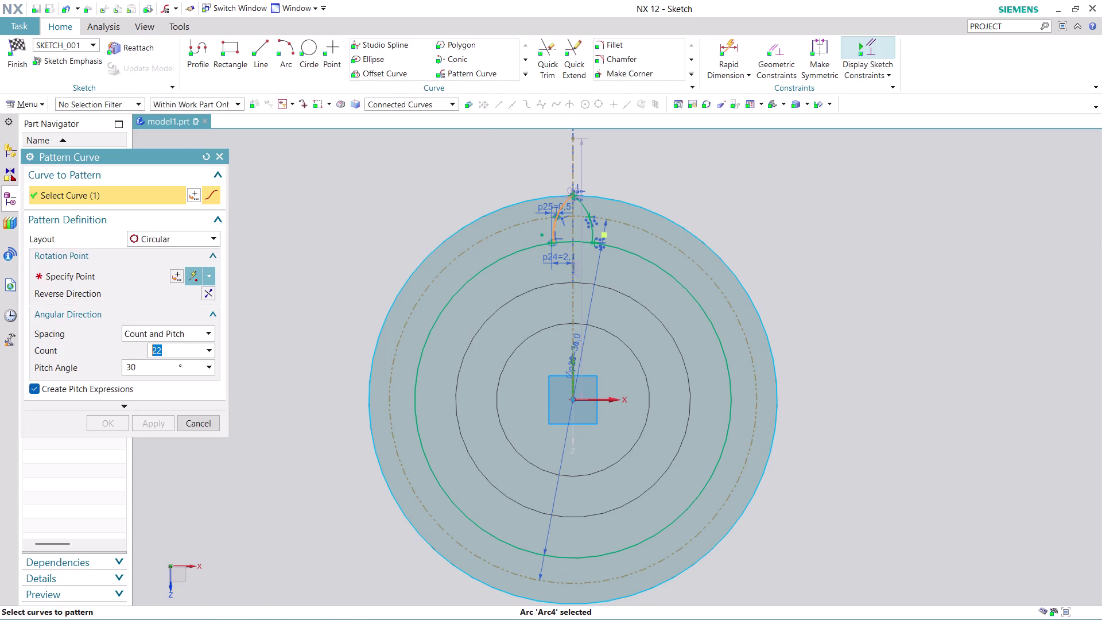
click(583, 212)
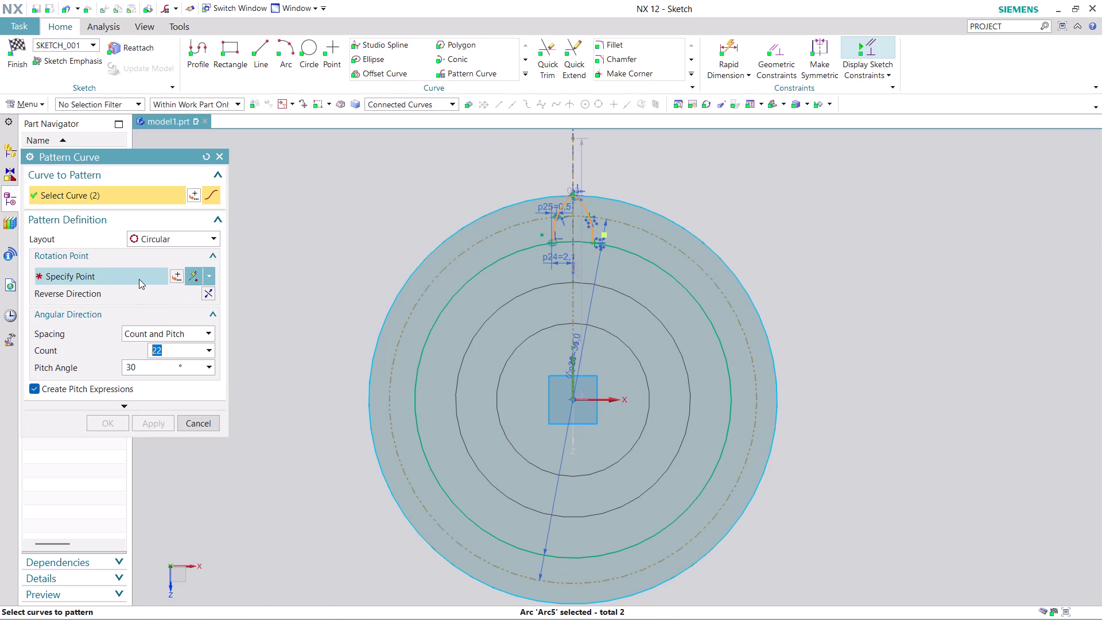
click(139, 279)
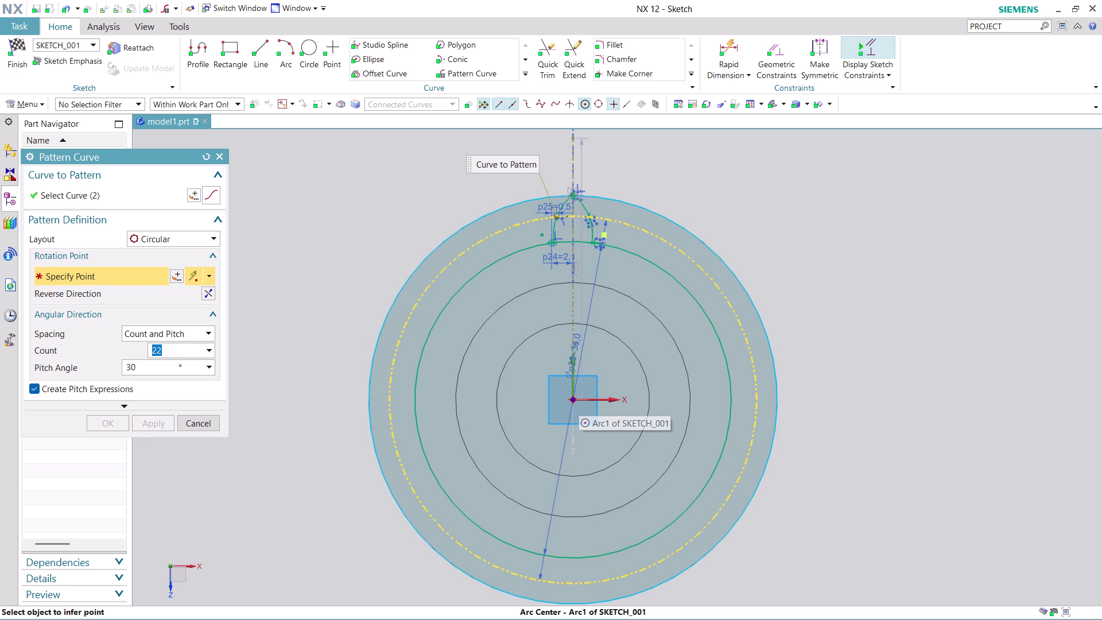
click(435, 481)
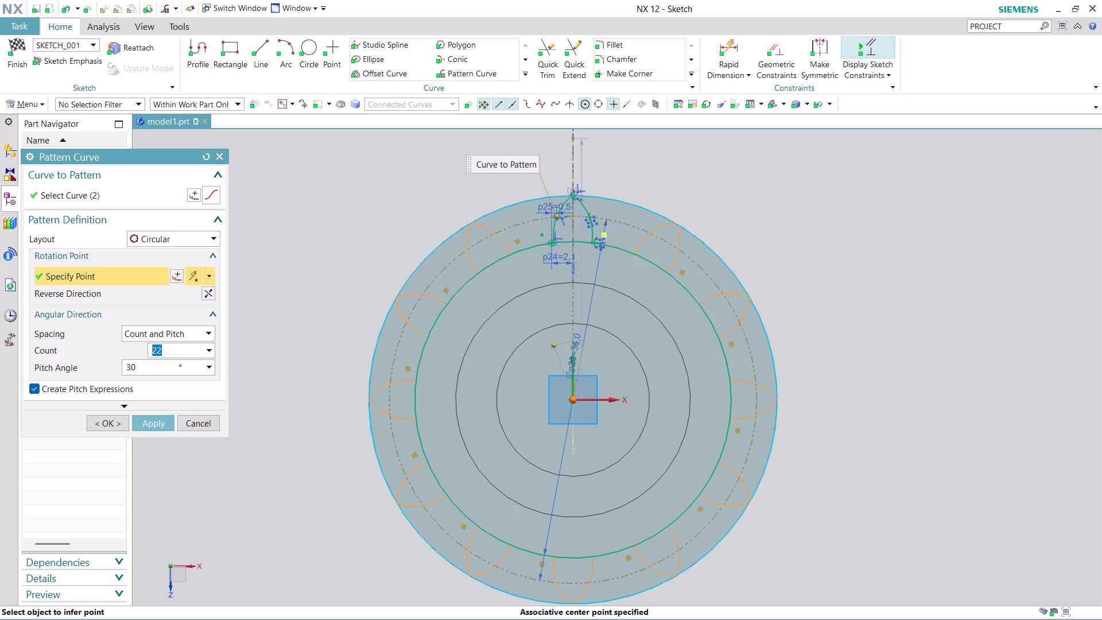
text(18)
click(156, 424)
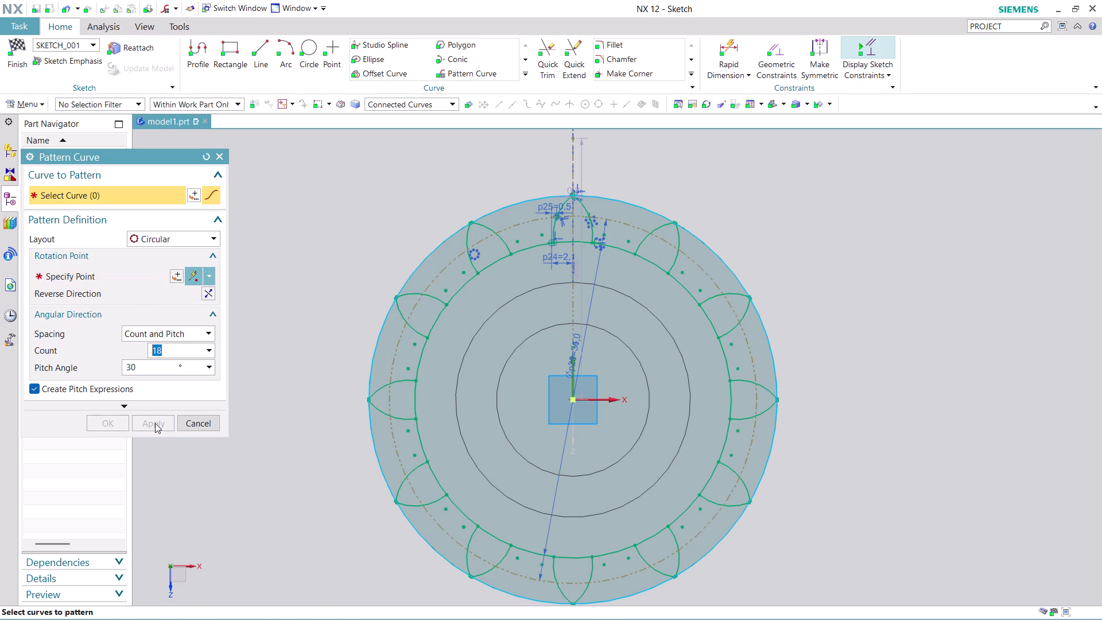
click(212, 423)
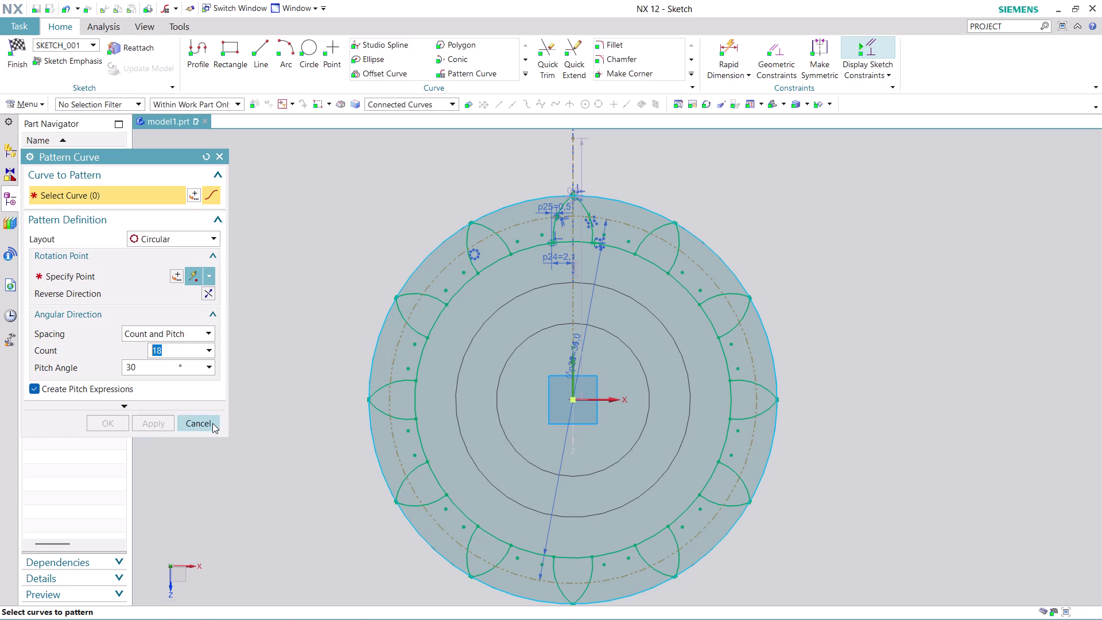
key(ctrl+z)
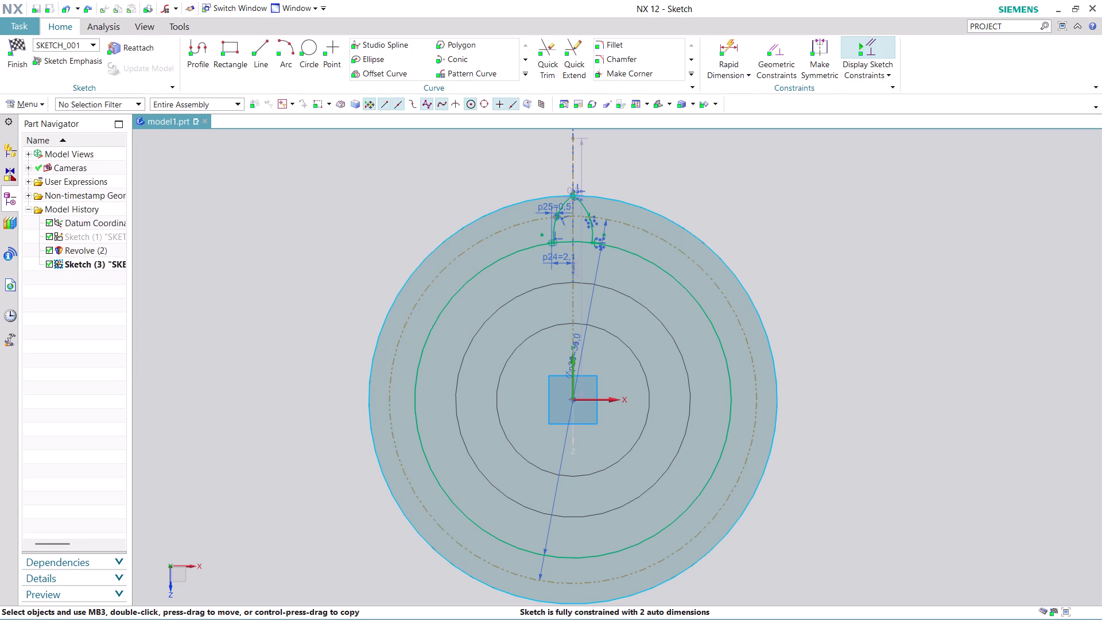
Apply a 22-count, 30° pattern of both arcs about the disc centre.
click(489, 75)
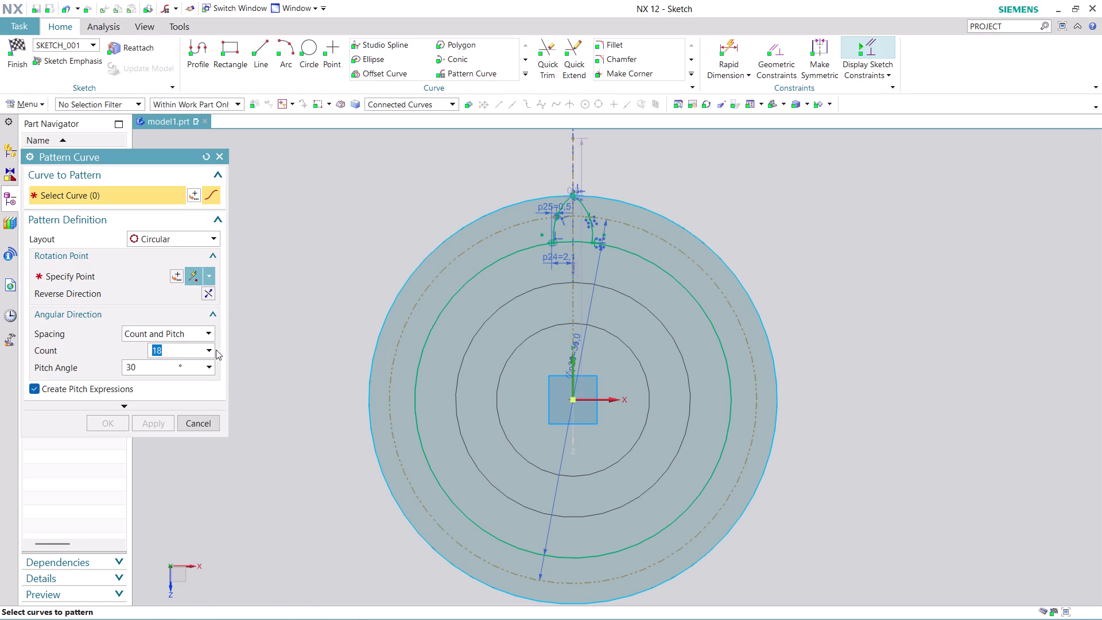
text(22)
click(561, 204)
click(585, 210)
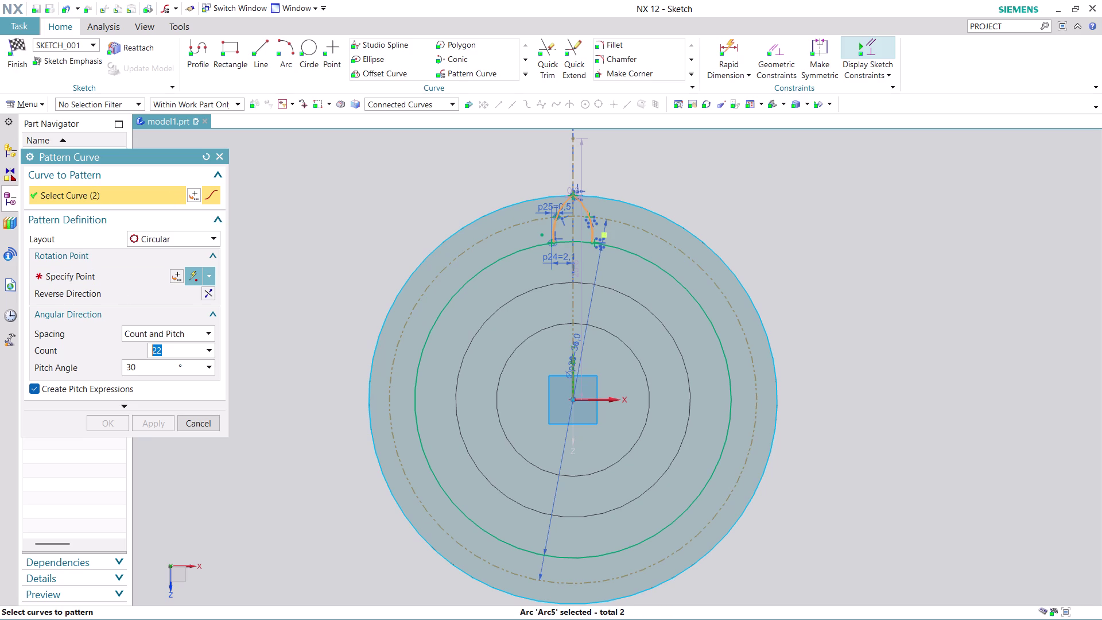
click(136, 279)
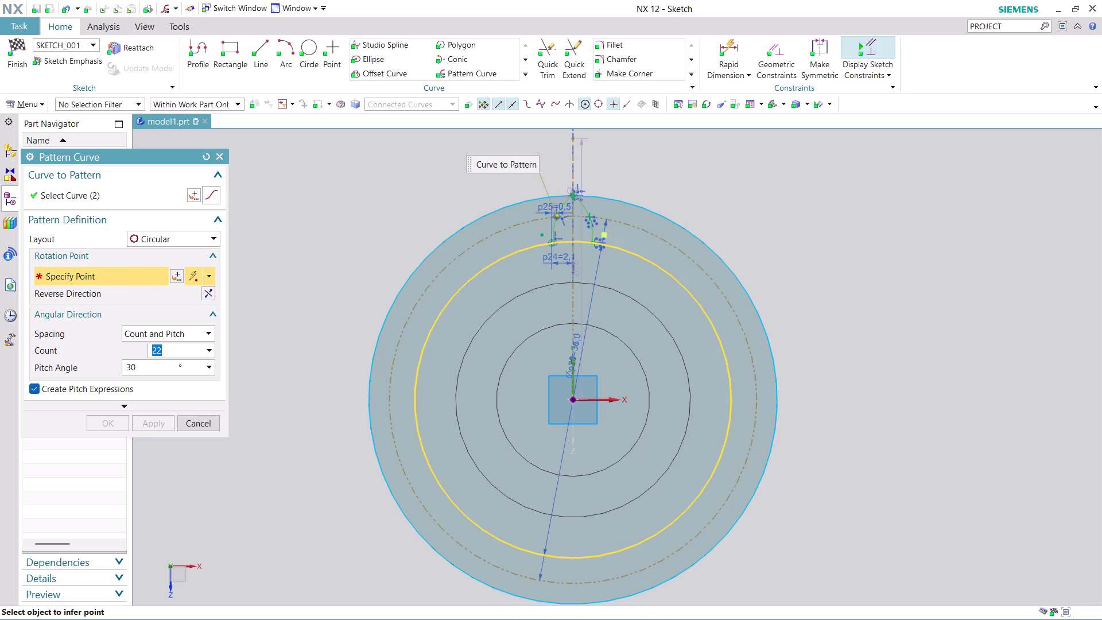
click(422, 442)
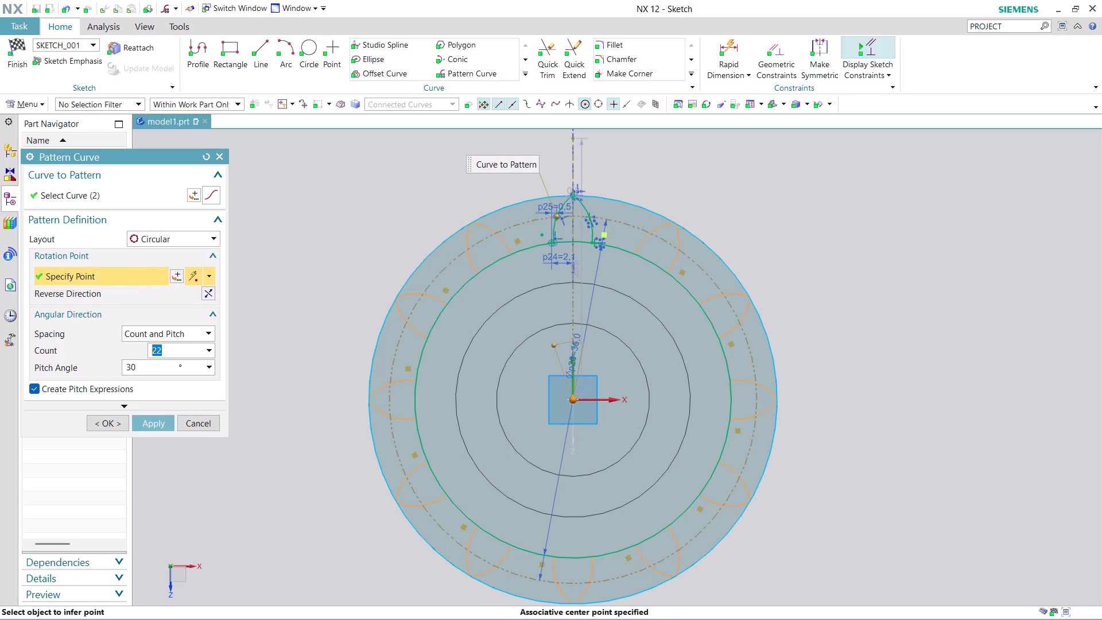